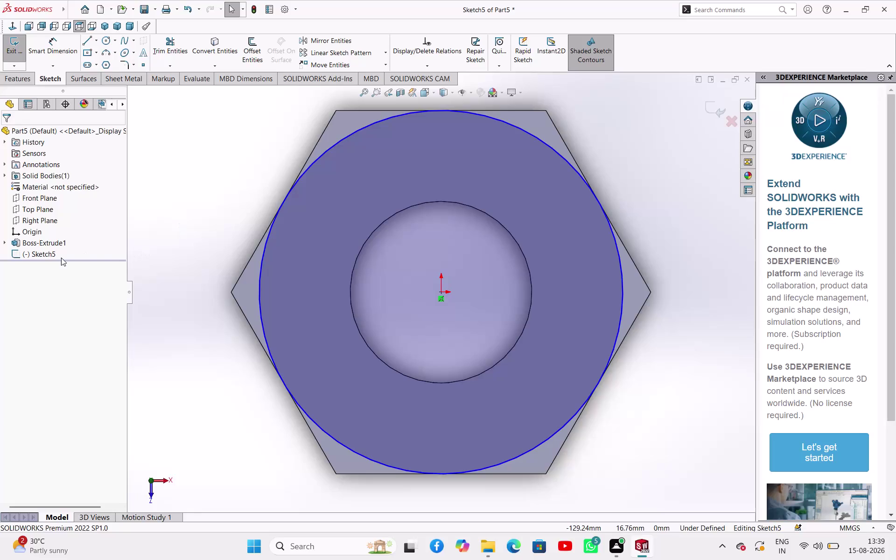
Dimension the large circle in Sketch5 to a 60 mm diameter.
click(44, 253)
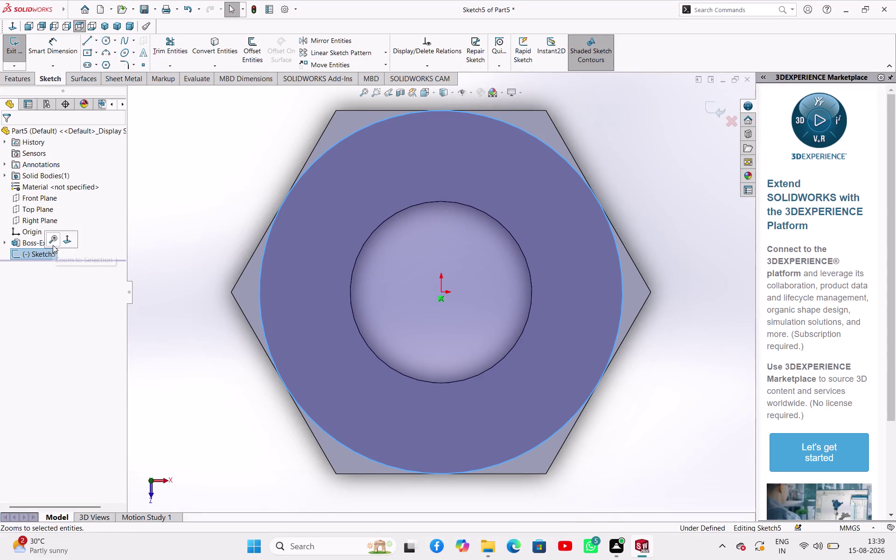
click(171, 199)
right_drag(257, 185, 273, 119)
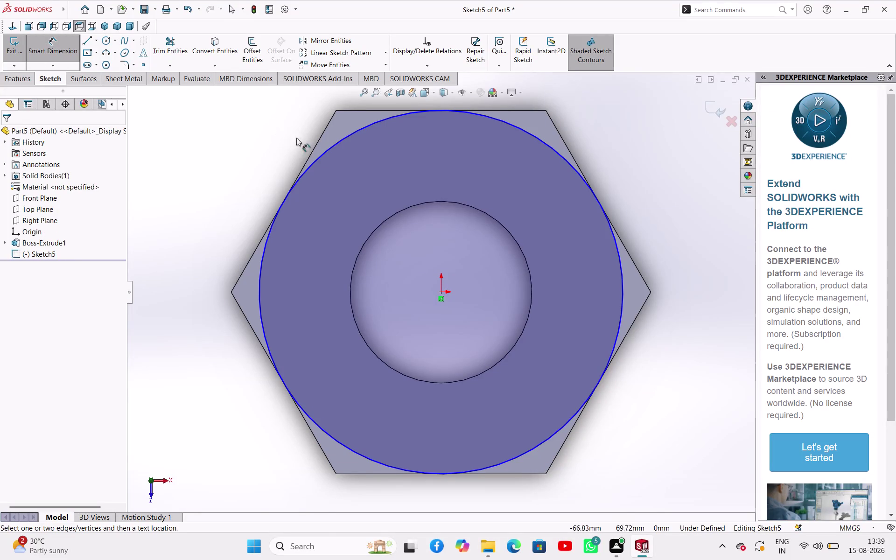
click(319, 155)
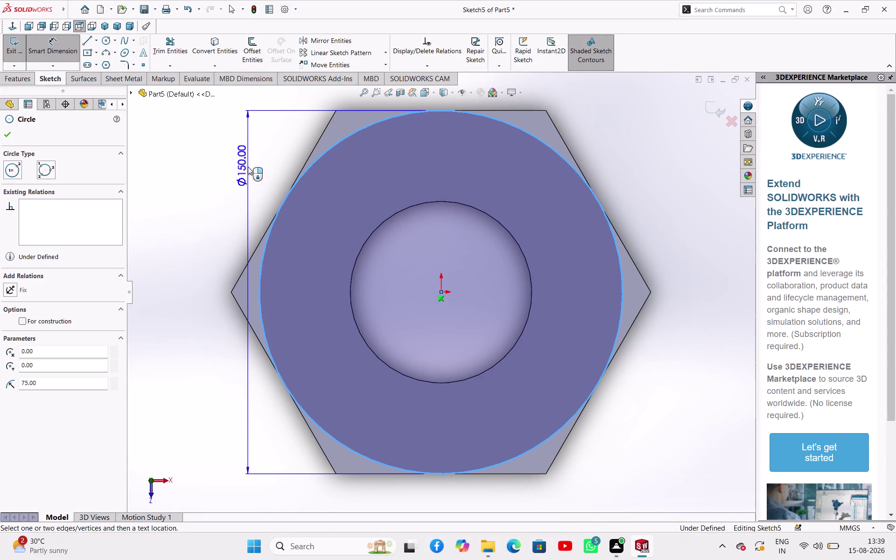
click(229, 196)
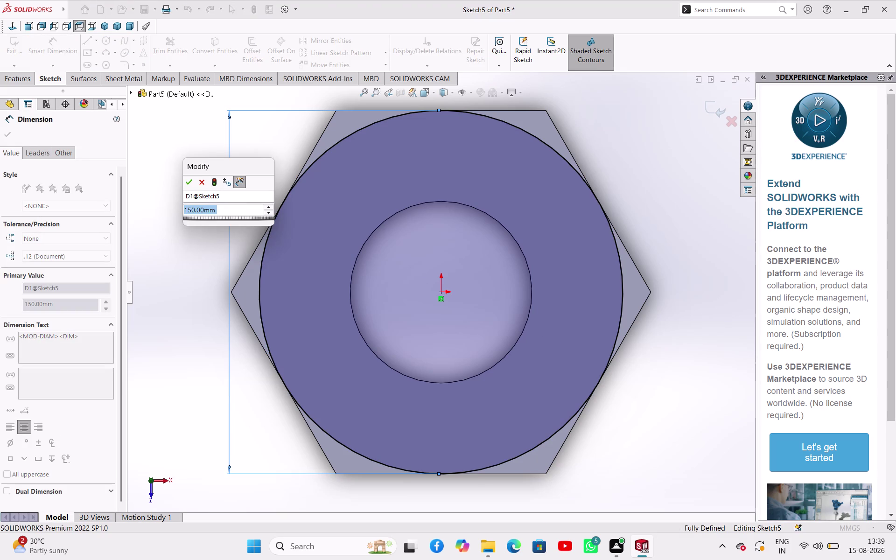
text(60)
key(Return)
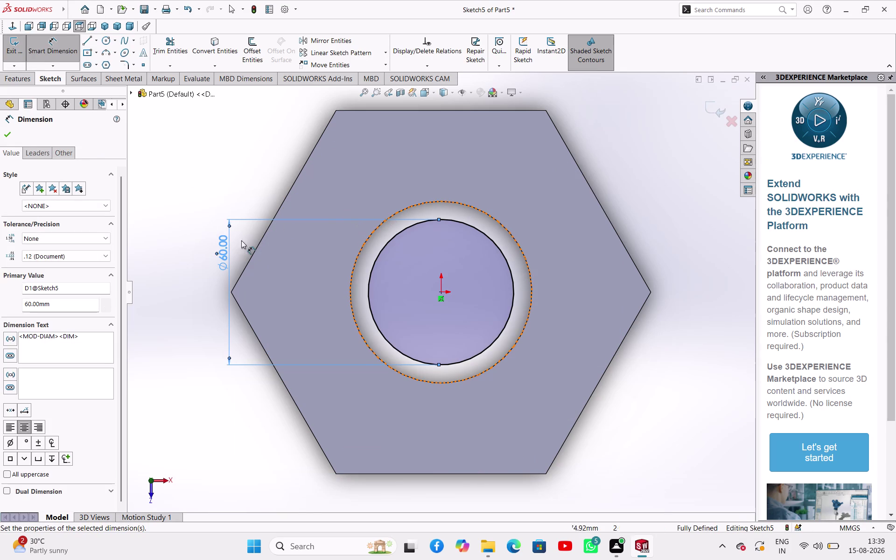
Toggle the 60 mm circle to construction geometry and back to regular geometry.
scroll(down, 3)
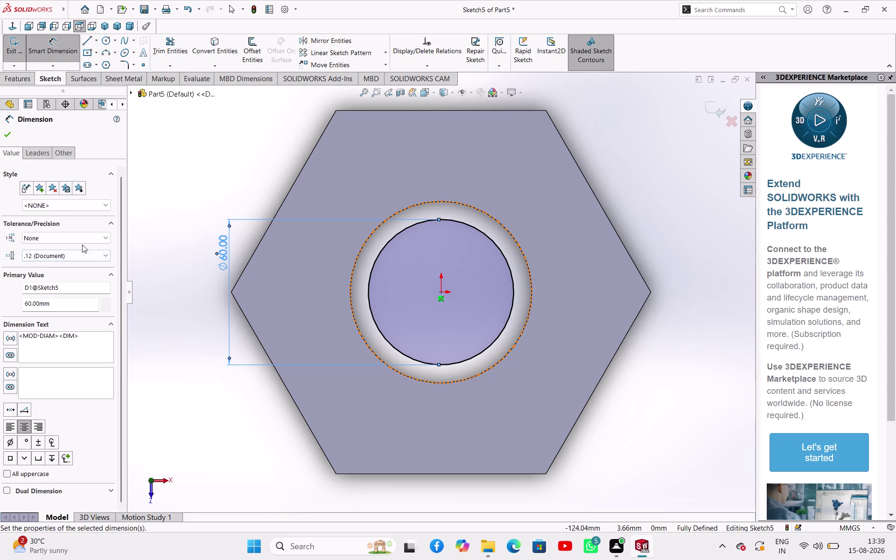
scroll(up, 3)
scroll(down, 3)
right_click(212, 150)
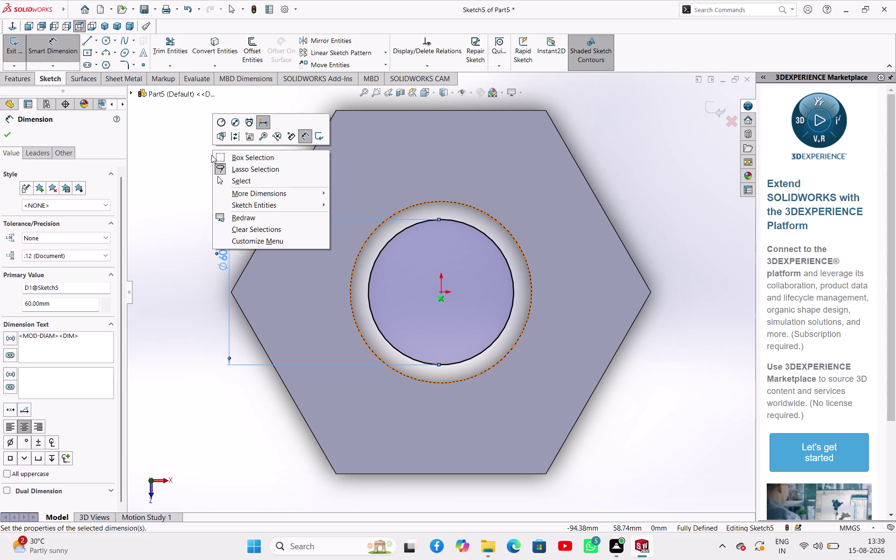
click(225, 179)
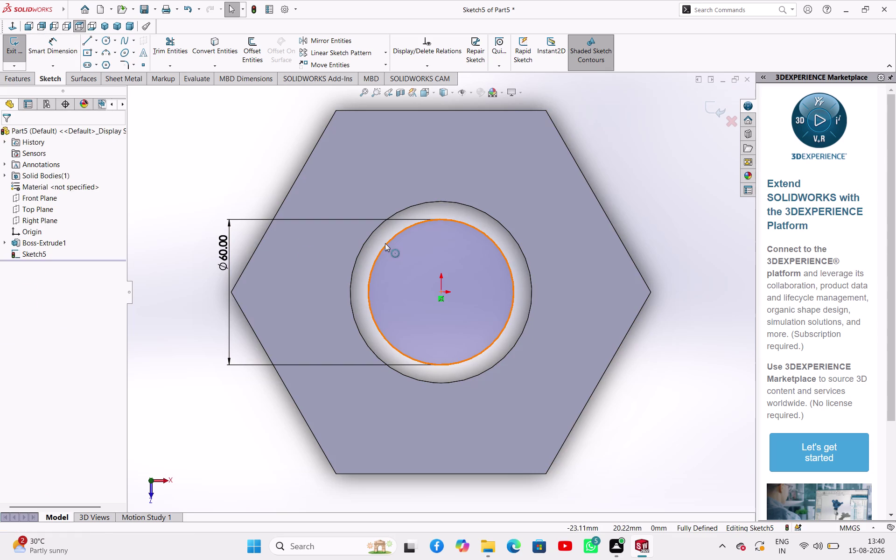
click(385, 244)
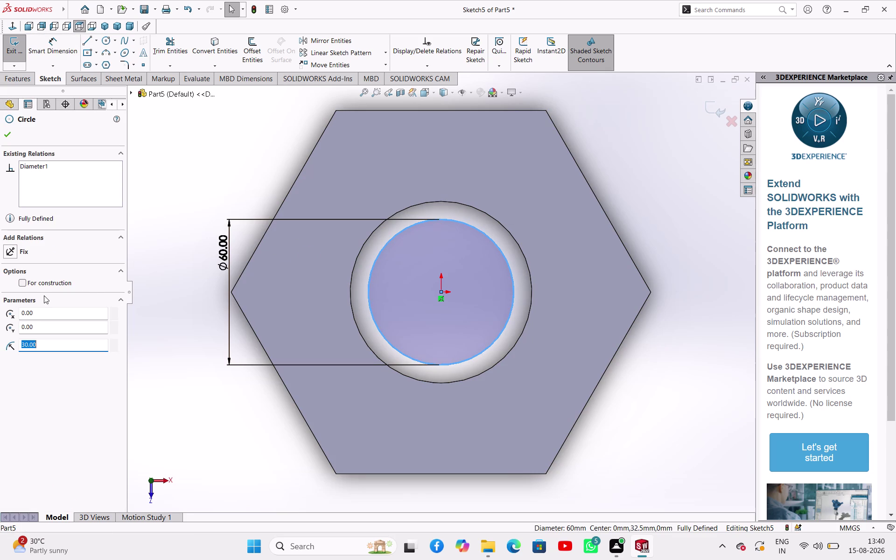
click(22, 282)
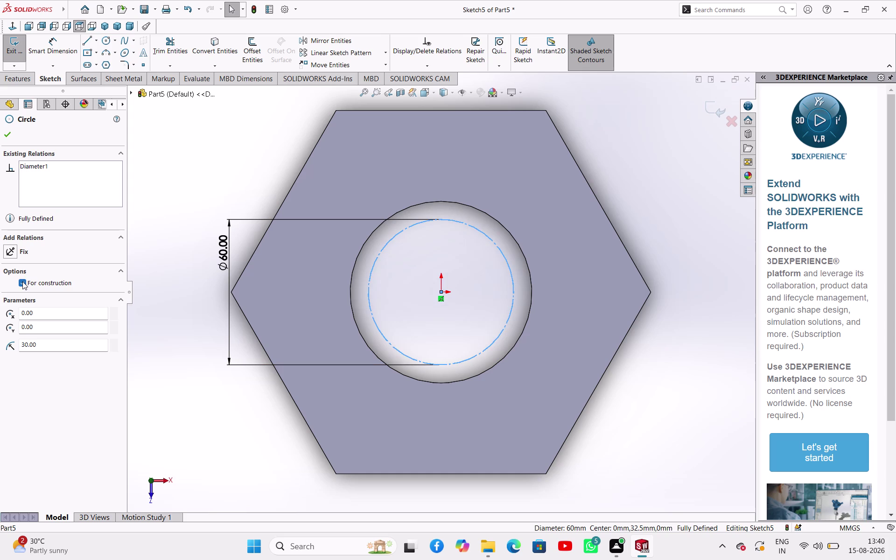
click(22, 282)
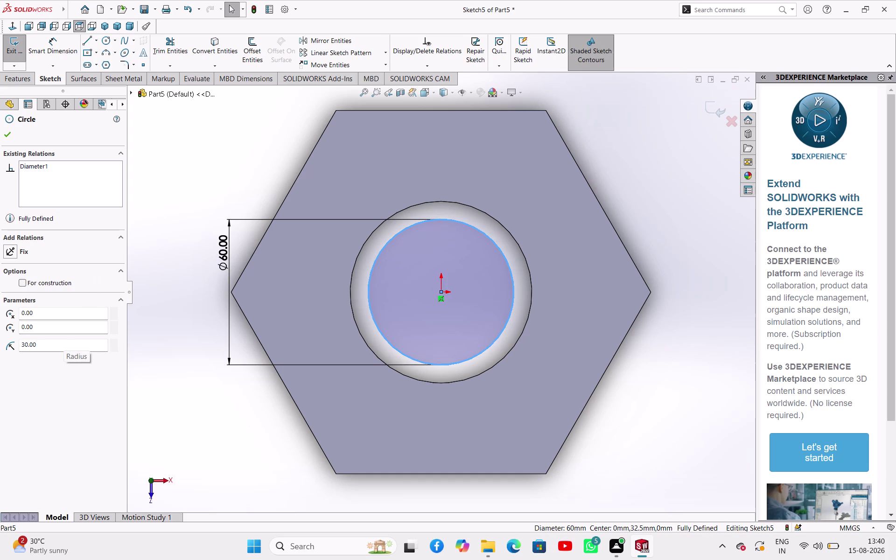
Change the circle's diameter dimension from 60 to 120 mm.
double_click(226, 244)
double_click(226, 251)
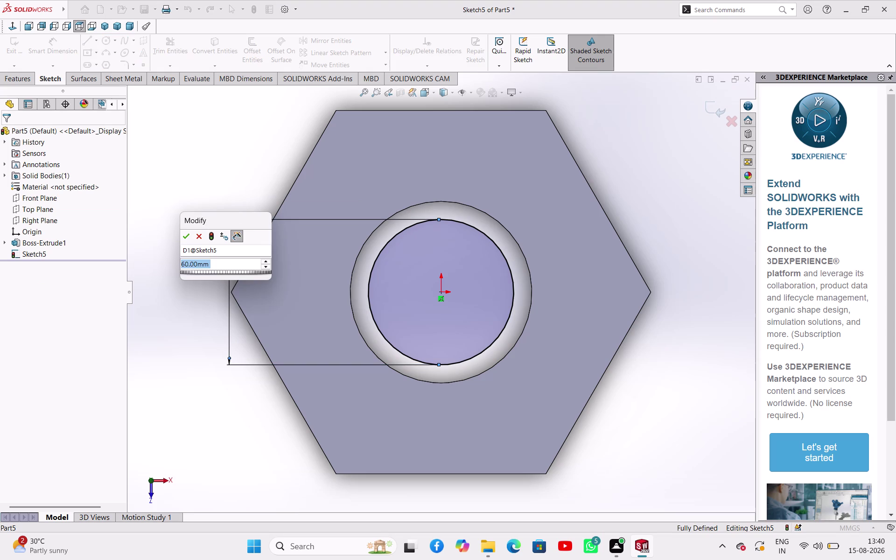
text(120)
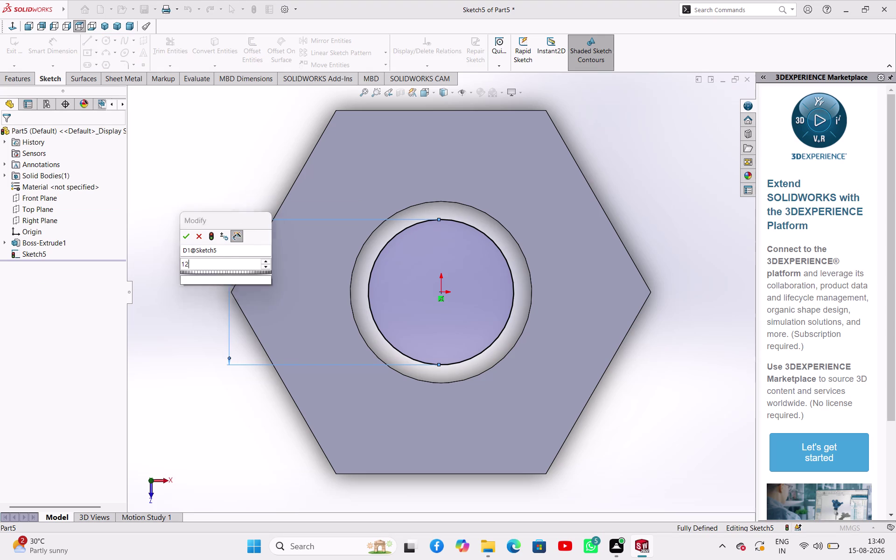
key(Return)
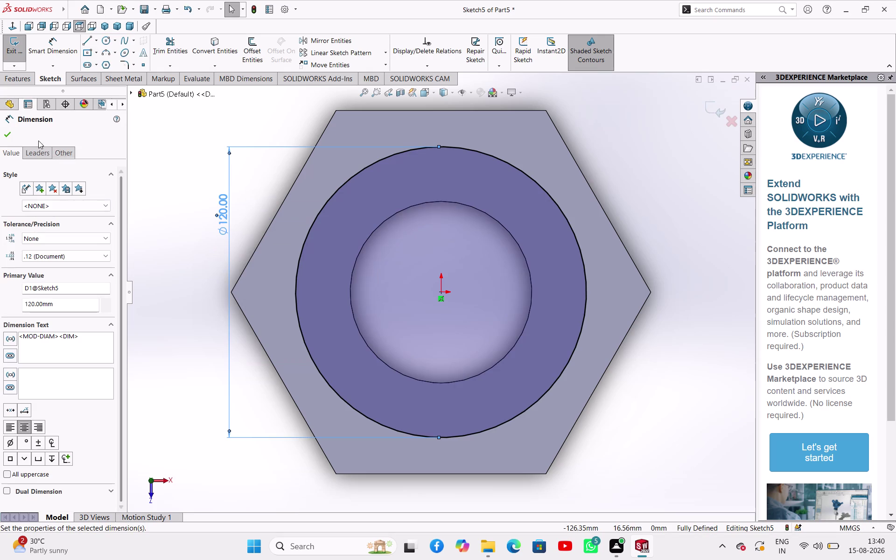
click(7, 133)
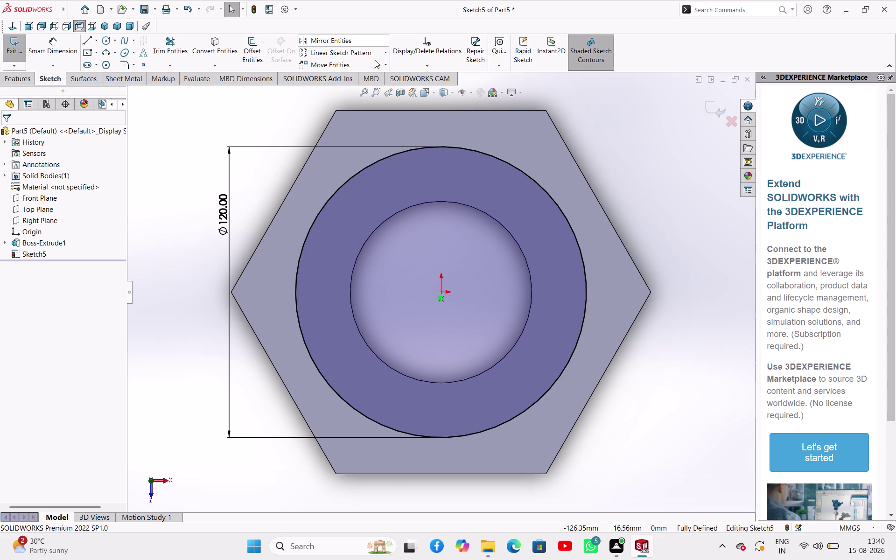
Edit the Sketch5 circle's Ø120 dimension to 150 mm.
double_click(228, 216)
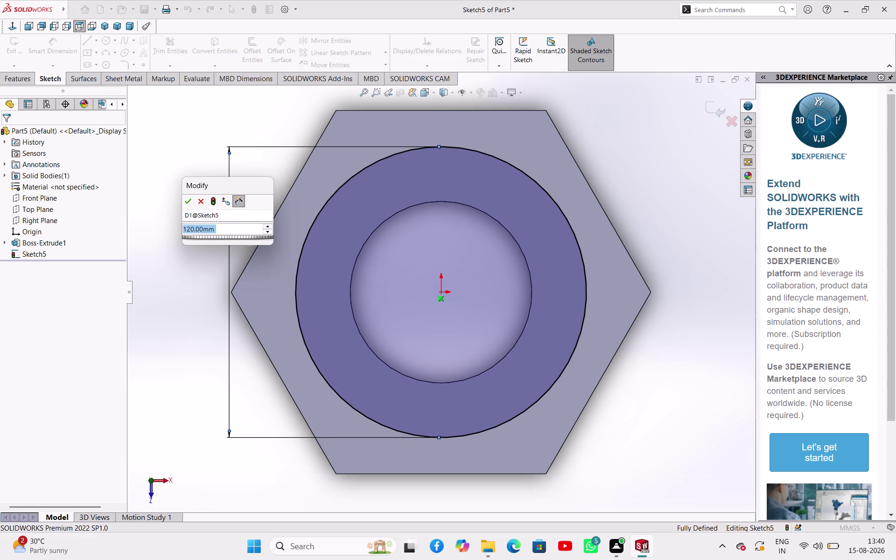
text(150)
key(Return)
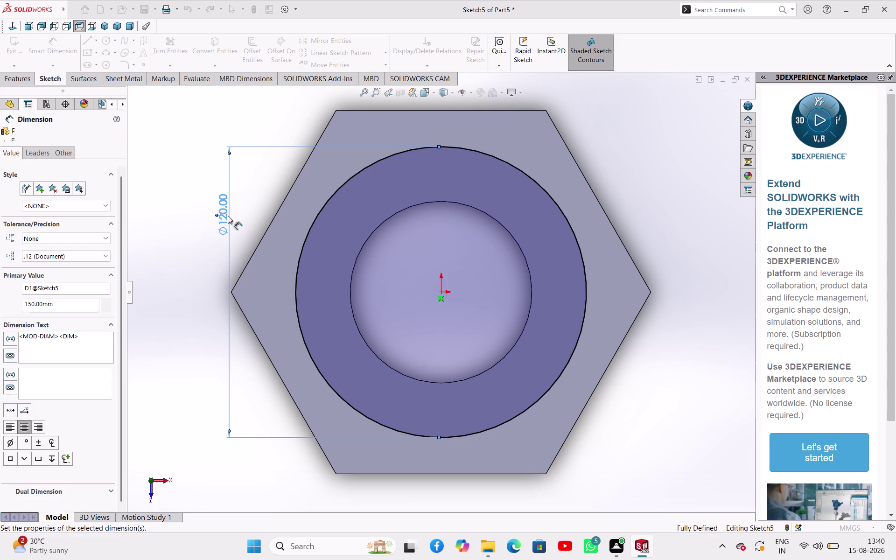
scroll(up, 3)
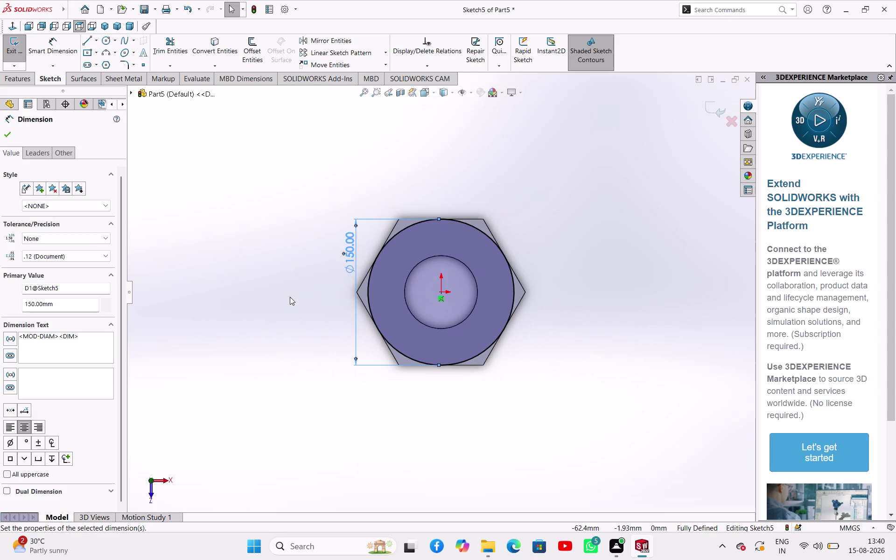
click(4, 135)
middle_drag(278, 186, 270, 185)
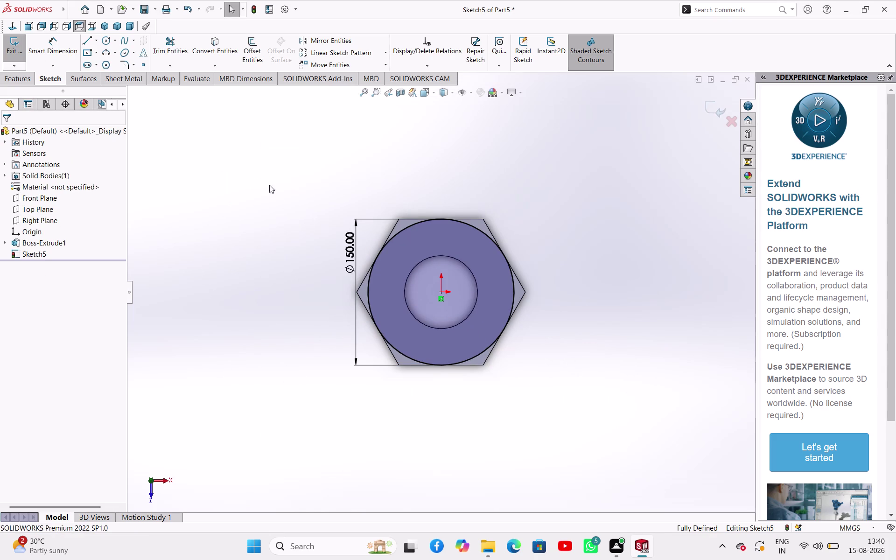
Orbit the nut to inspect its side faces and top face in 3D.
middle_drag(271, 185, 246, 224)
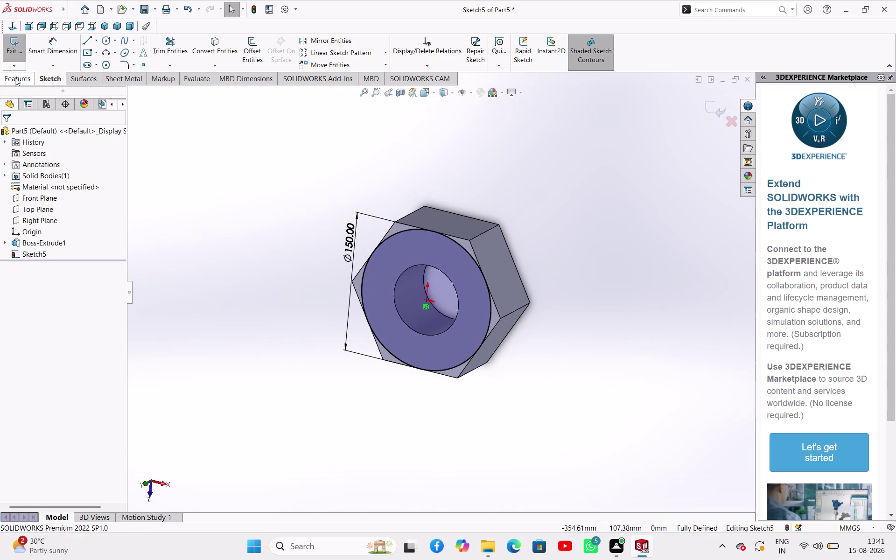
middle_drag(604, 246, 621, 157)
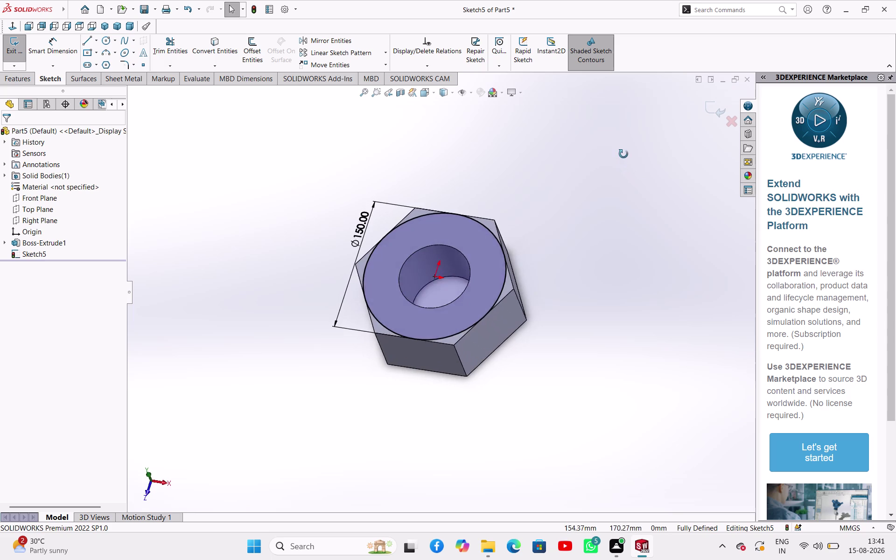
middle_drag(622, 156, 610, 182)
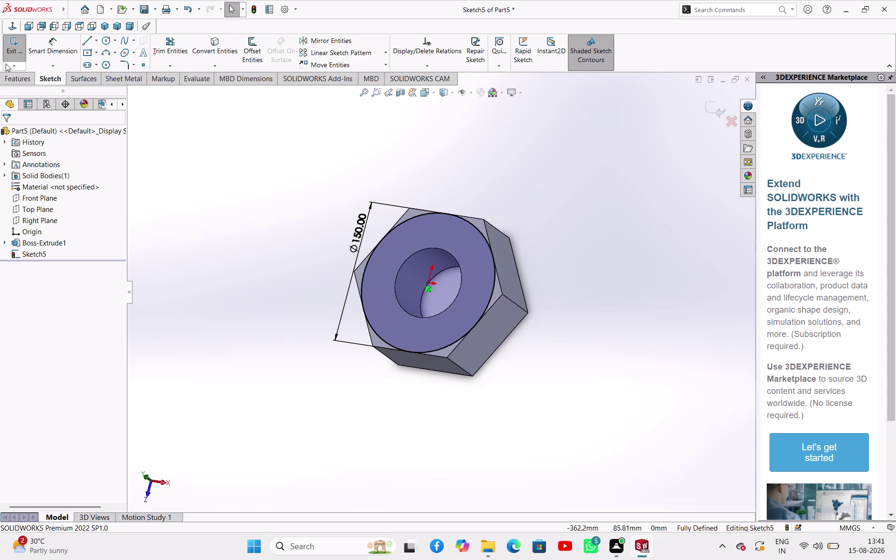
Exit Sketch5, cancel the extrude, and reopen Sketch5 for editing.
click(15, 55)
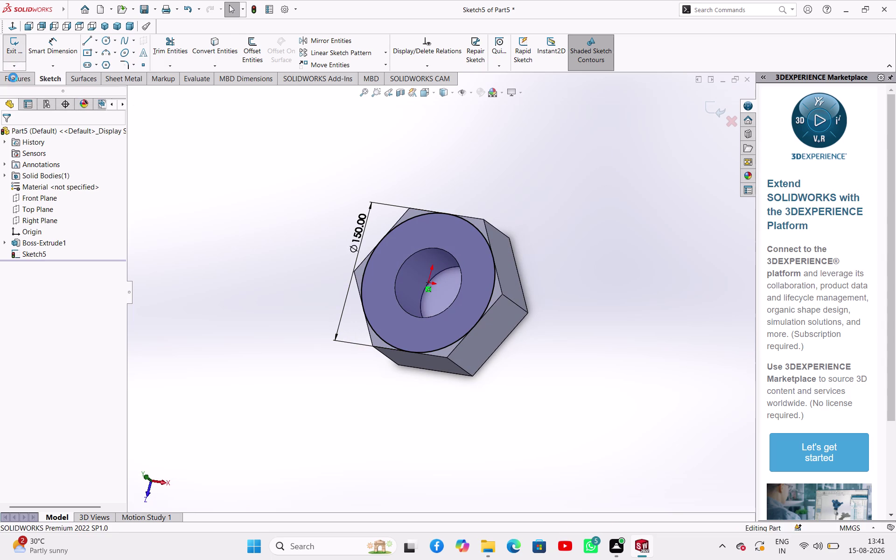
click(168, 53)
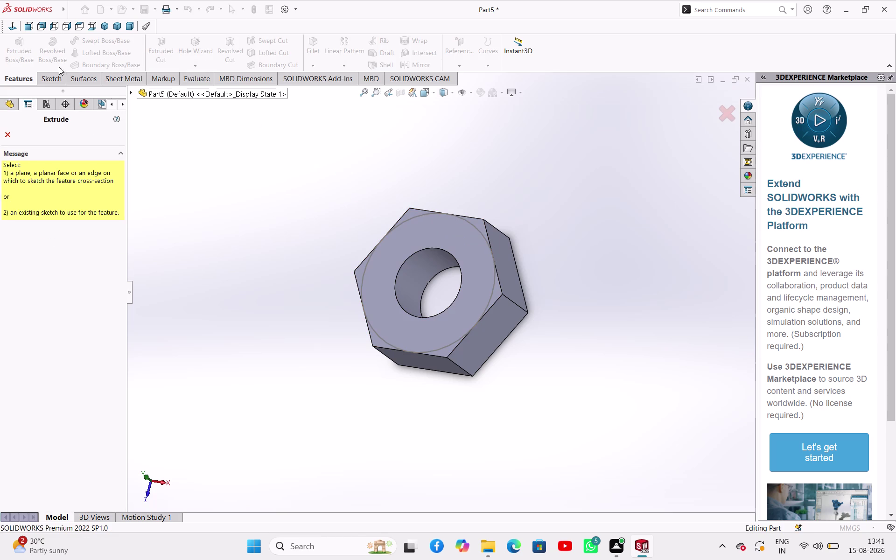
click(8, 132)
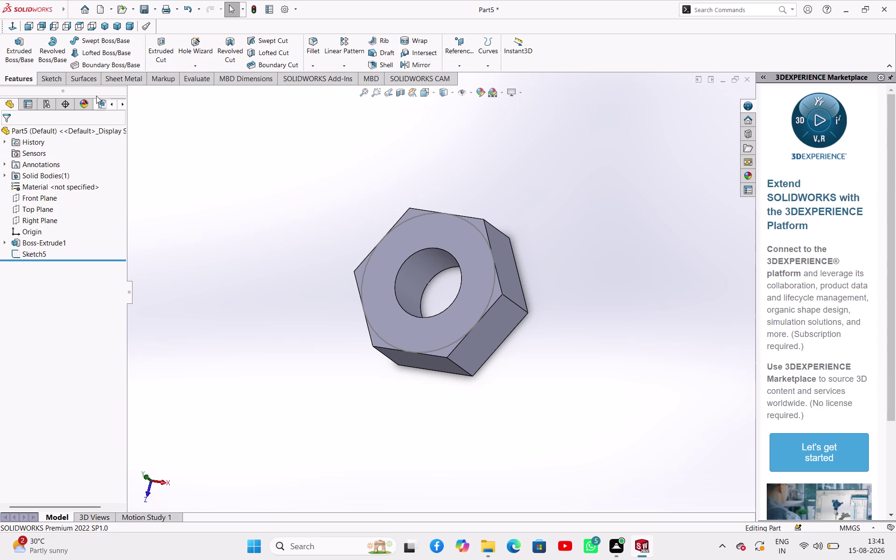
click(35, 252)
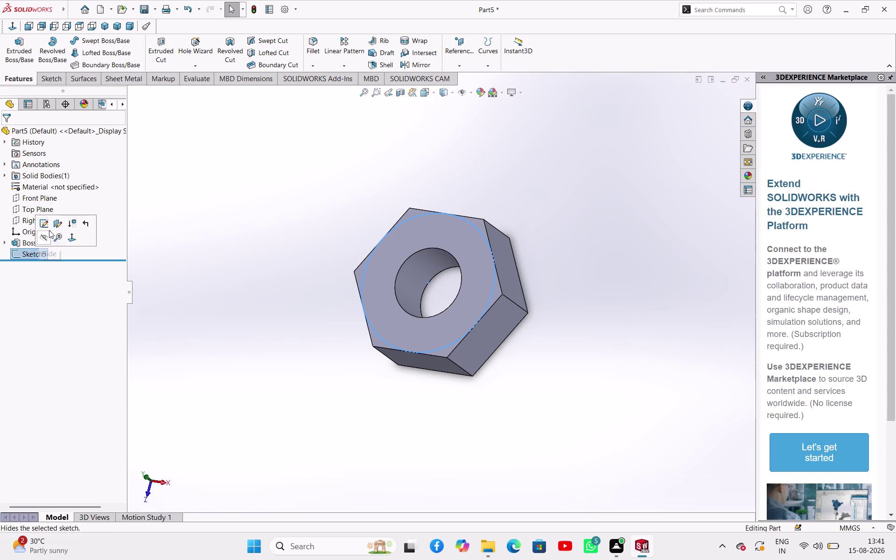
click(50, 226)
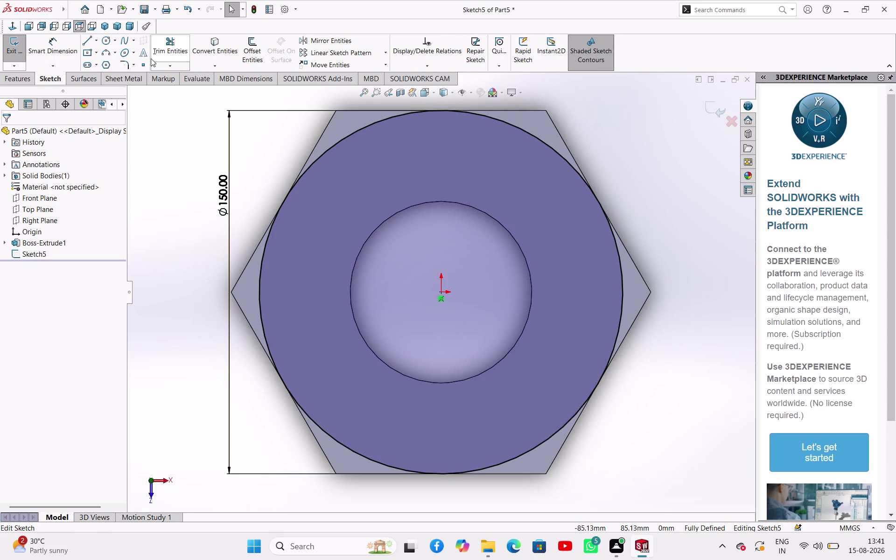
Add an origin-centred 37.5 mm radius circle on the bore edge, then exit Sketch5.
click(108, 42)
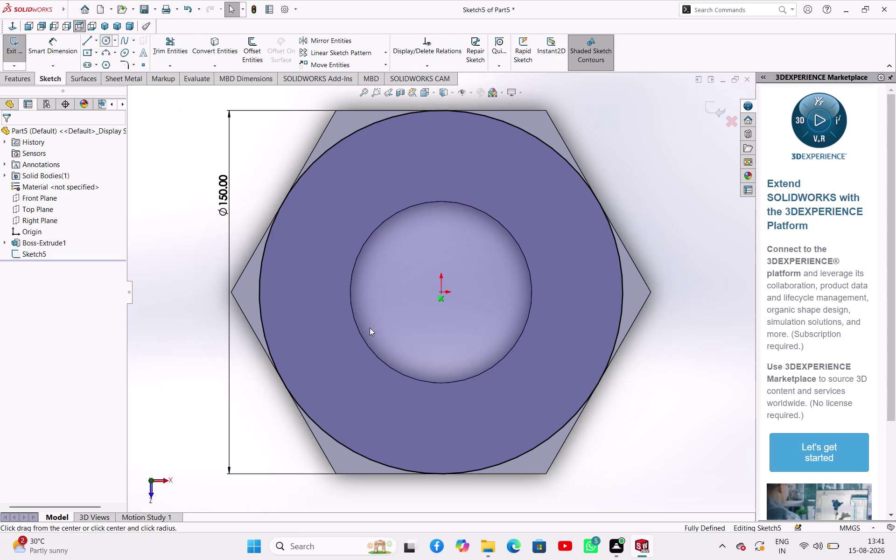
click(441, 294)
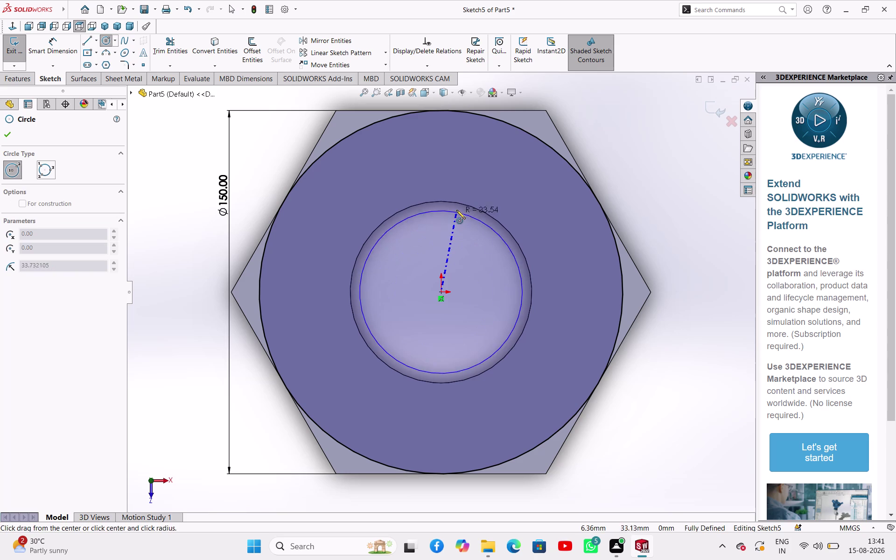
click(456, 203)
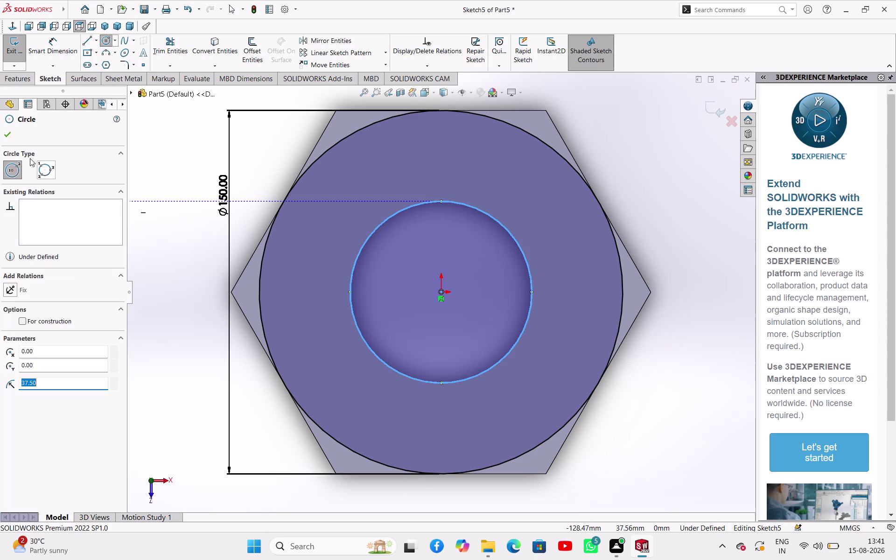
click(9, 133)
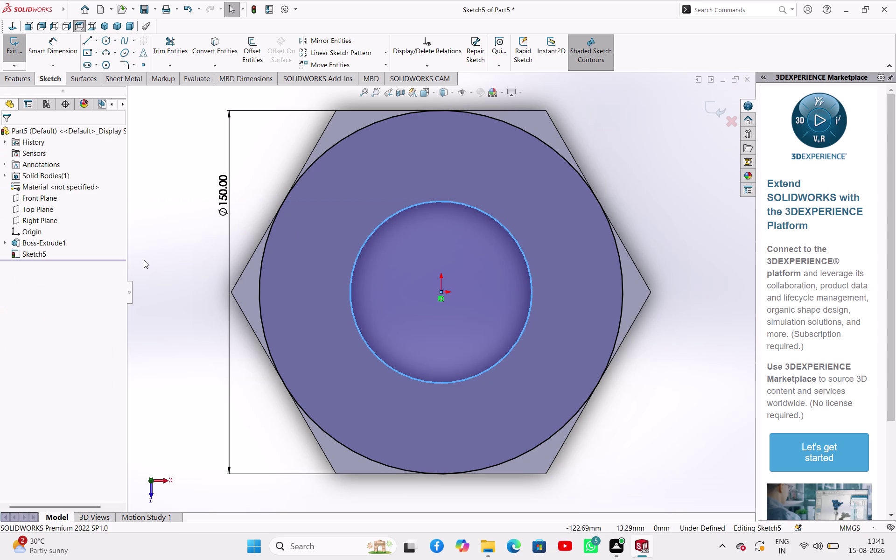
right_click(144, 260)
double_click(137, 177)
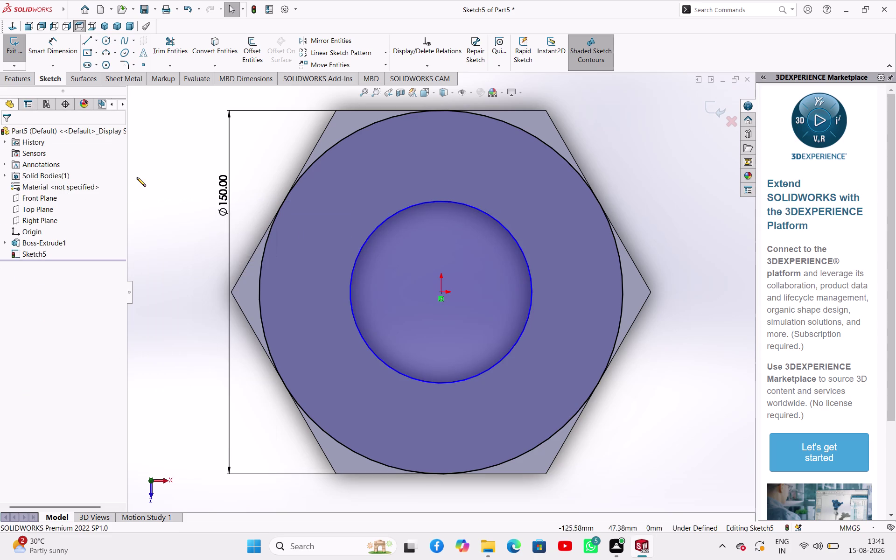
middle_drag(351, 273, 325, 212)
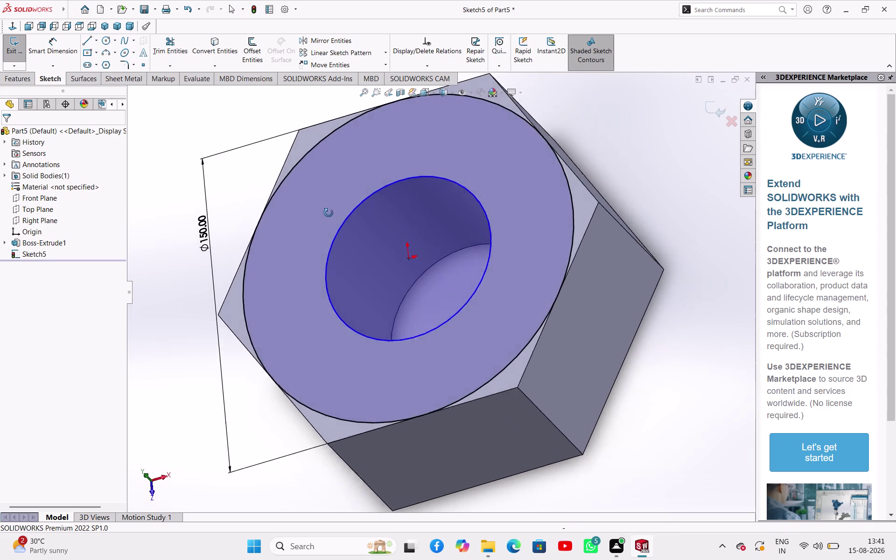
middle_drag(325, 212, 341, 222)
click(14, 48)
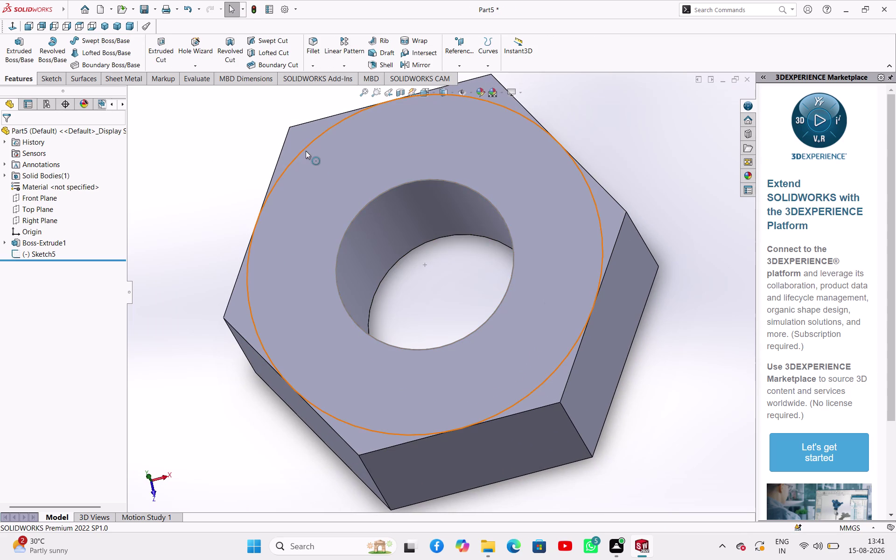
Start an Extruded Cut from the circle sketch and flip it to cut outside.
click(305, 151)
click(168, 57)
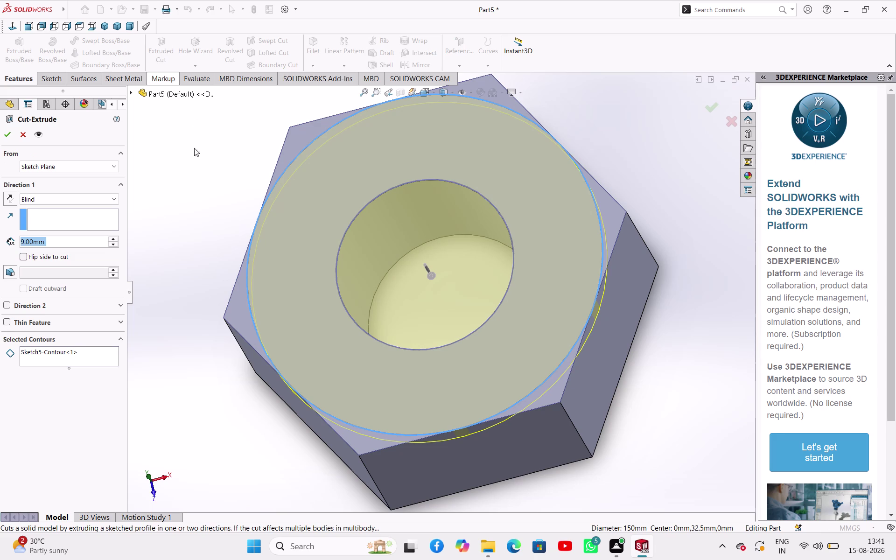
middle_drag(549, 287, 480, 265)
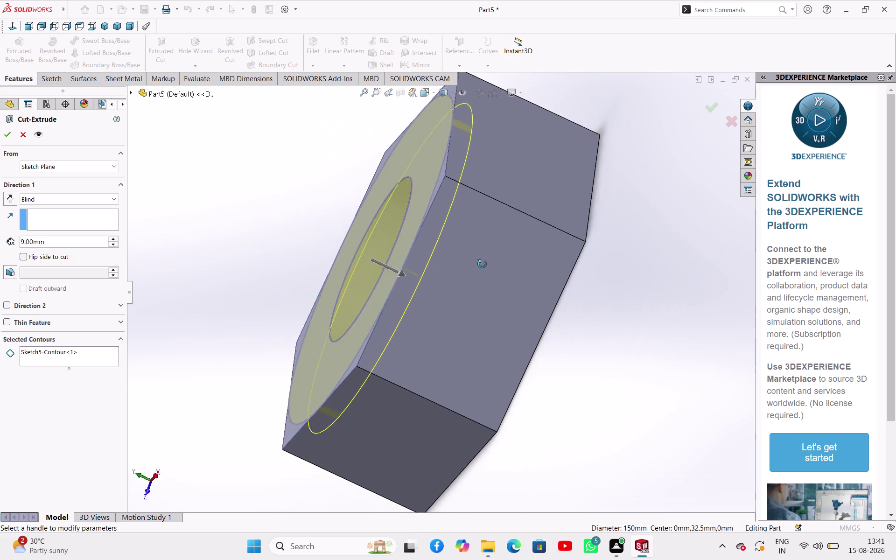
middle_drag(479, 264, 553, 279)
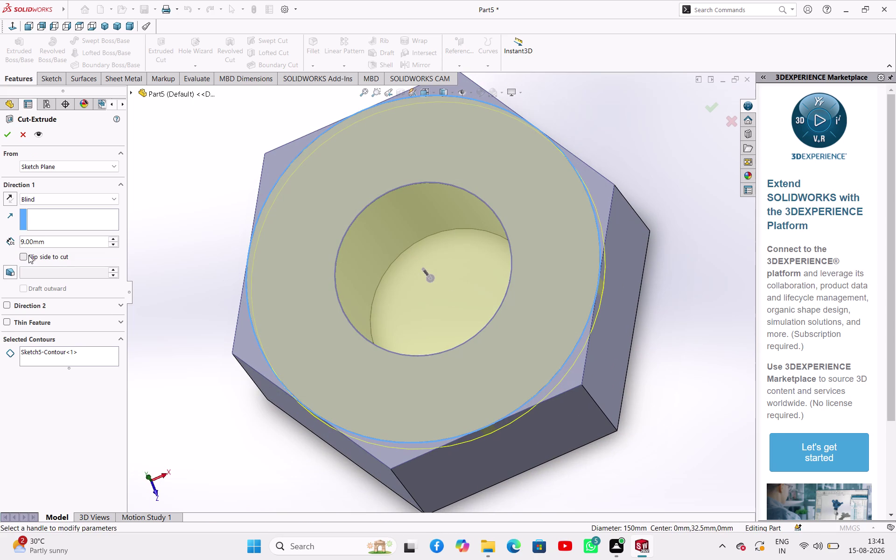
click(28, 255)
middle_drag(170, 309, 204, 254)
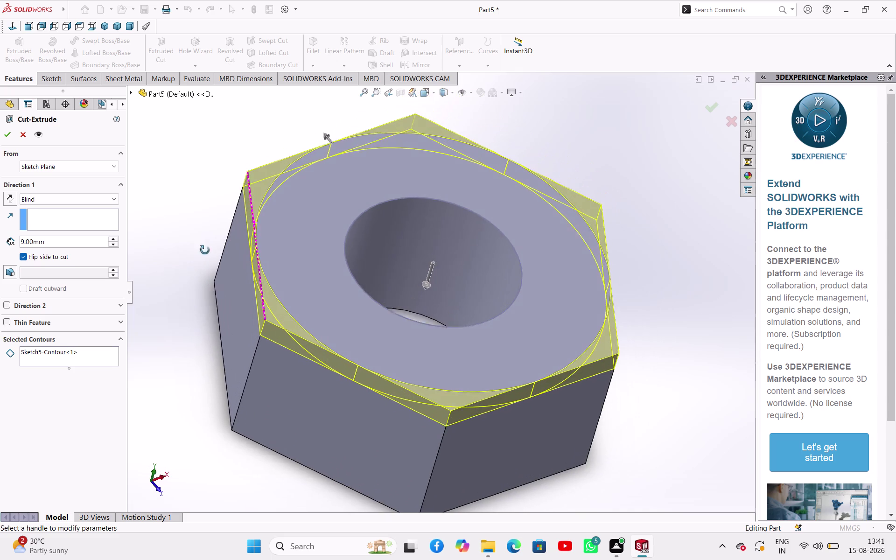
middle_drag(204, 255, 208, 240)
Recheck the cut side and set the Blind cut depth to about 8 mm.
click(47, 273)
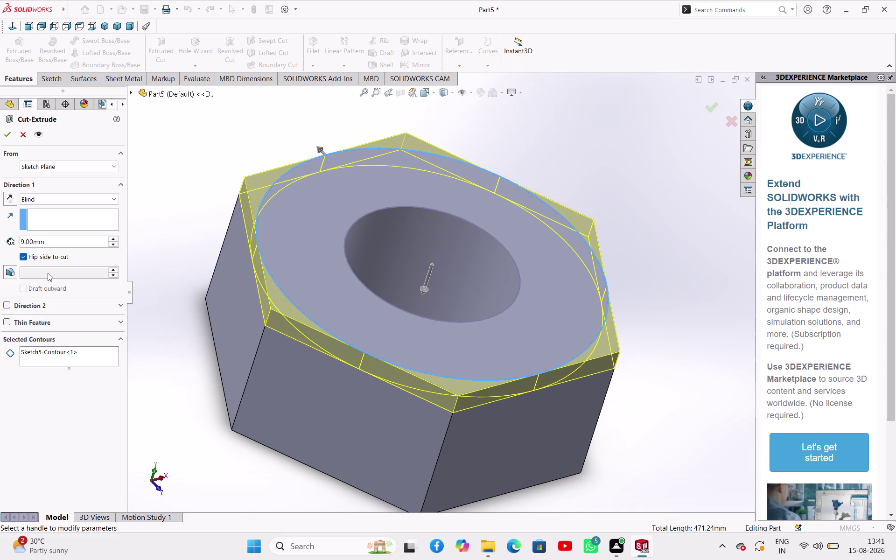
double_click(83, 276)
triple_click(71, 272)
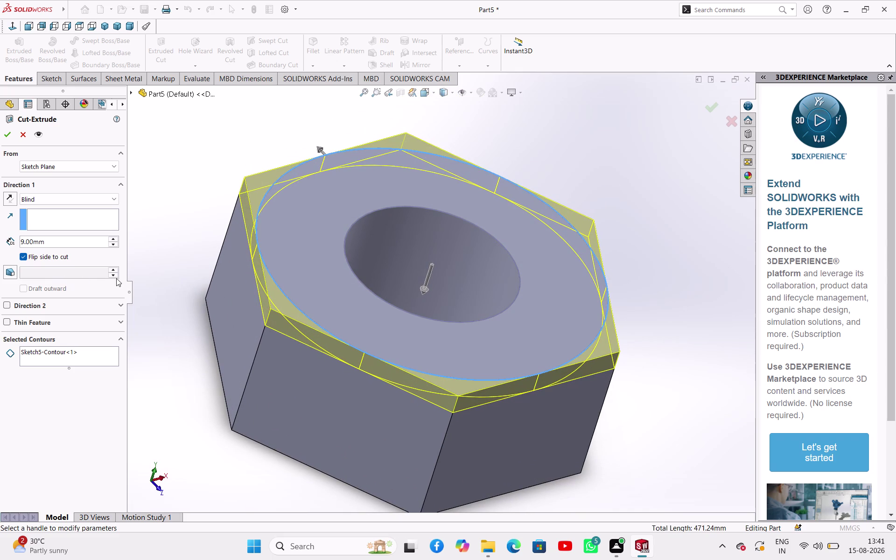
click(113, 269)
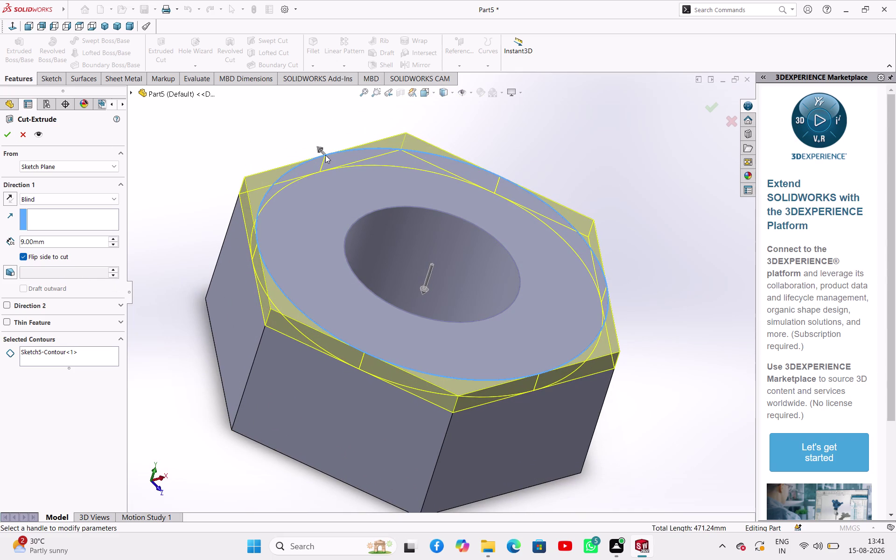
click(321, 150)
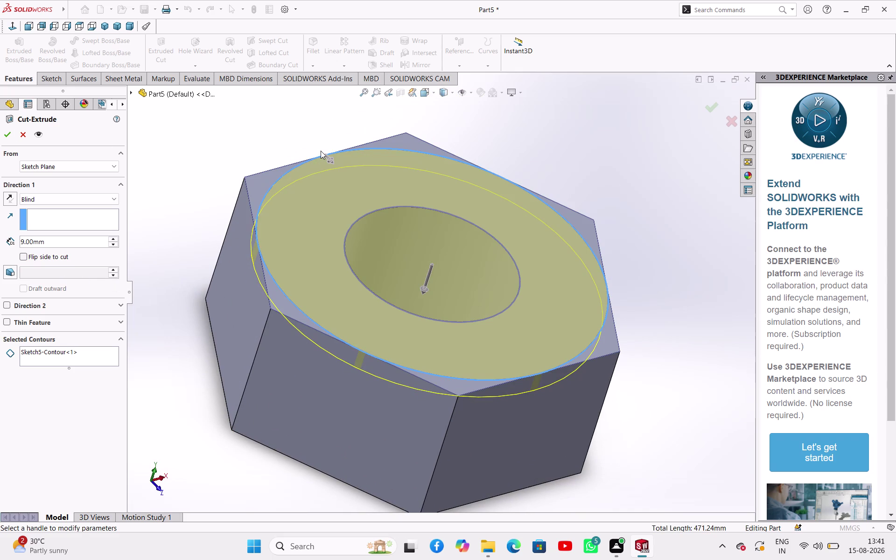
click(332, 162)
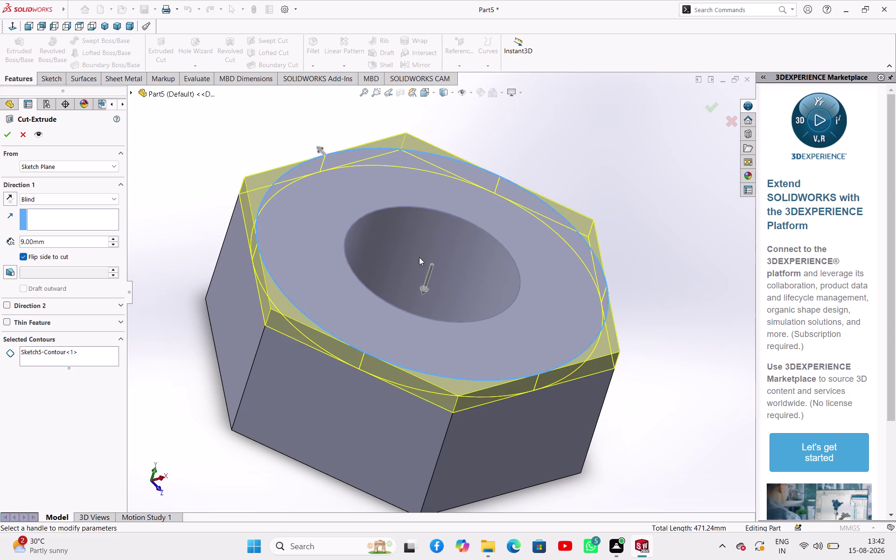
click(428, 270)
click(423, 293)
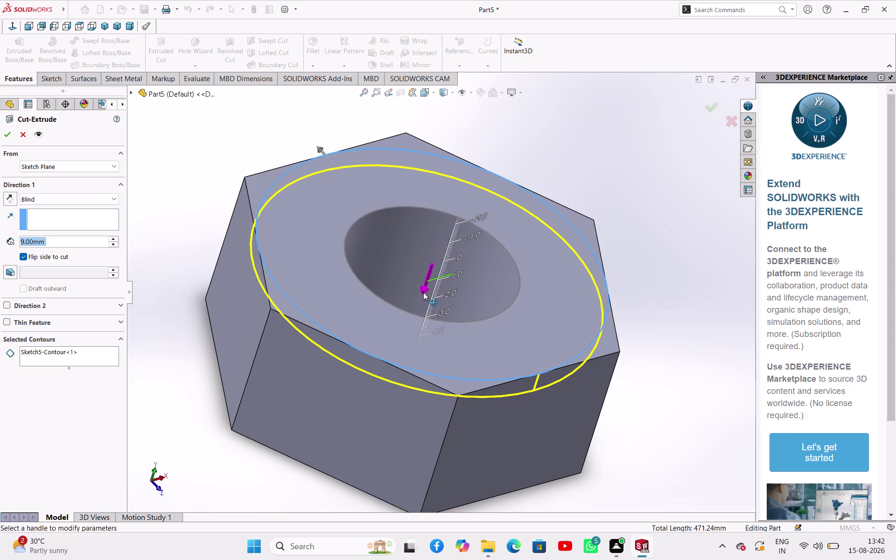
click(90, 271)
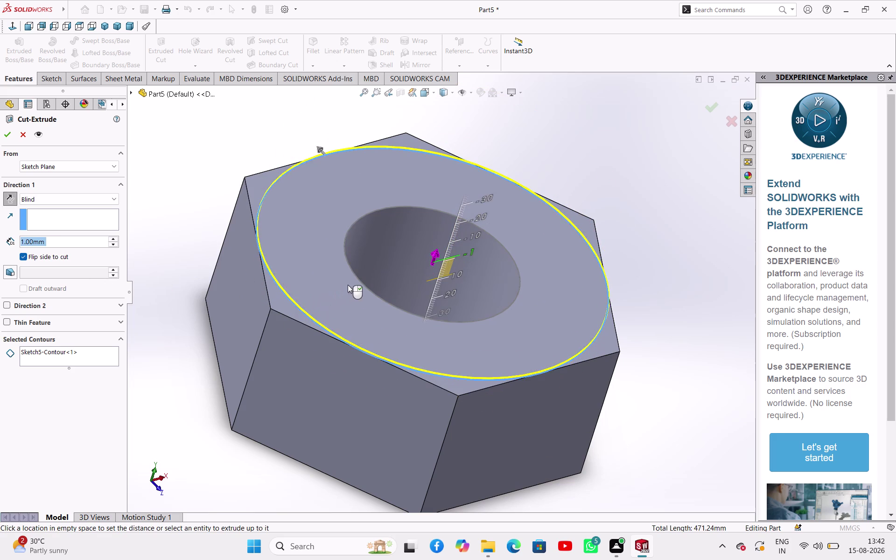
click(405, 231)
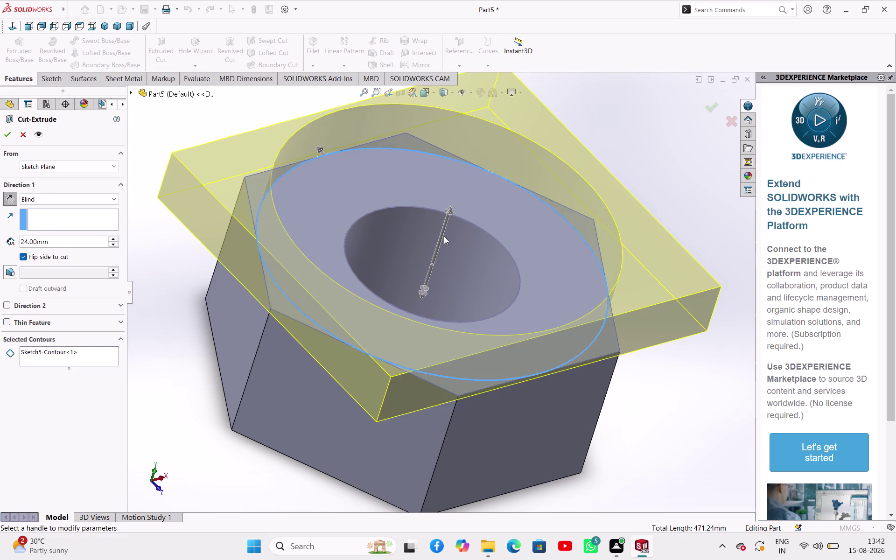
drag(451, 210, 431, 252)
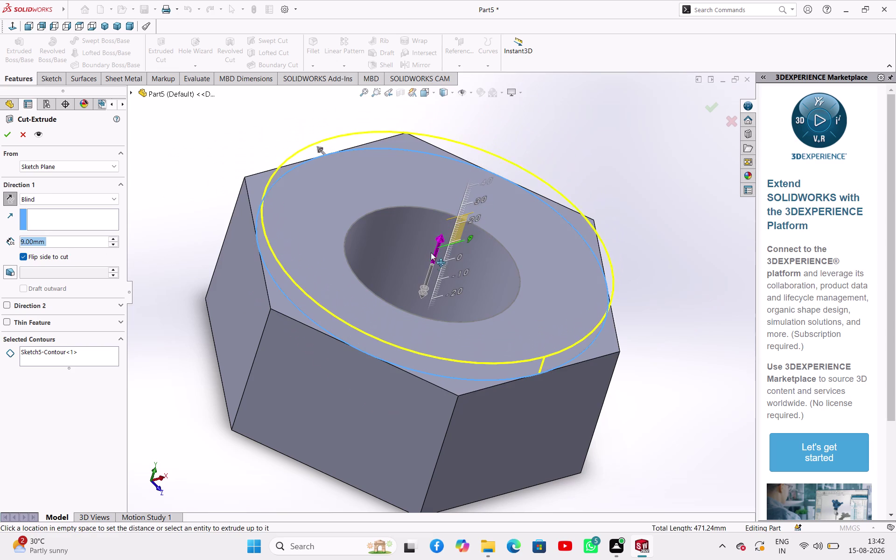
drag(431, 252, 426, 269)
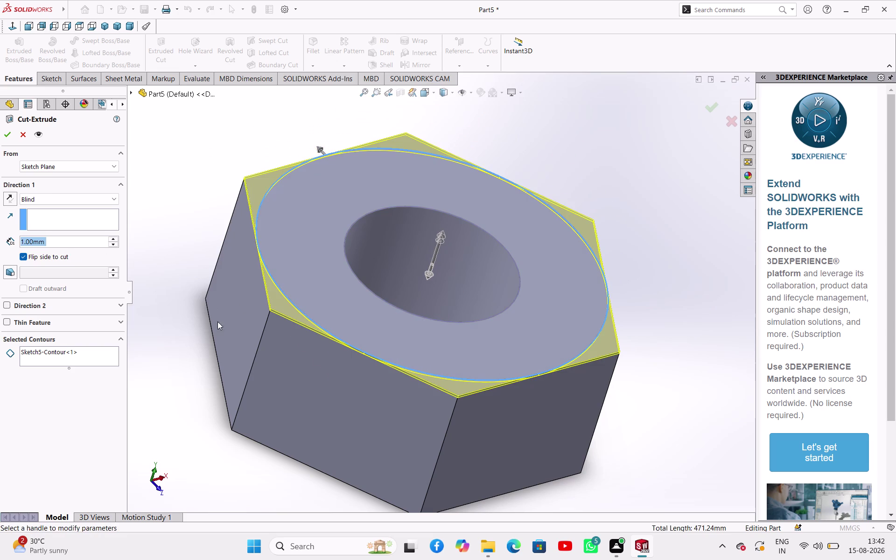
drag(426, 276, 424, 281)
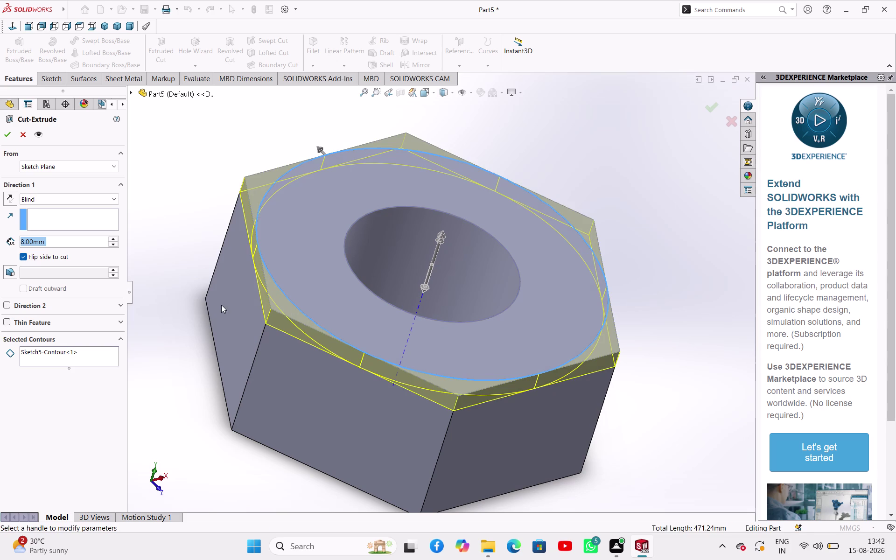
Enable a 30° draft on the cut and confirm Cut-Extrude2.
click(79, 274)
click(44, 289)
click(23, 259)
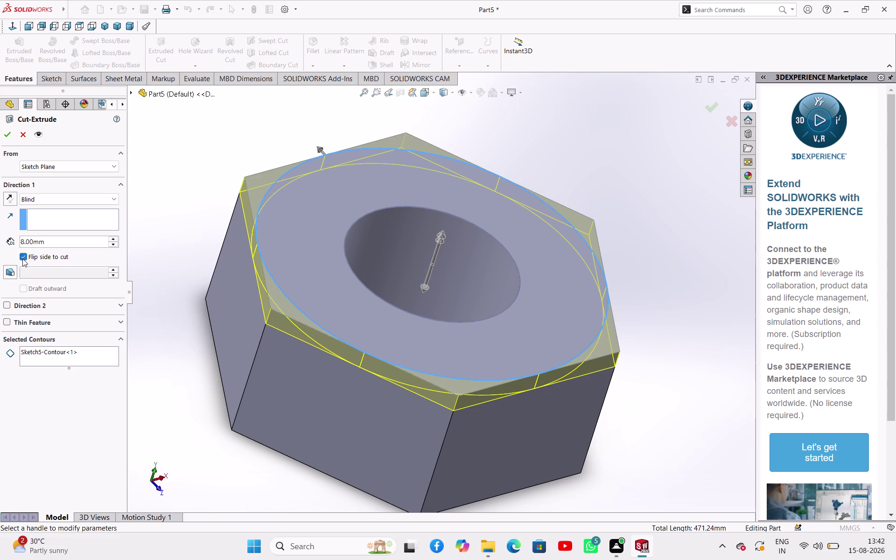
click(8, 271)
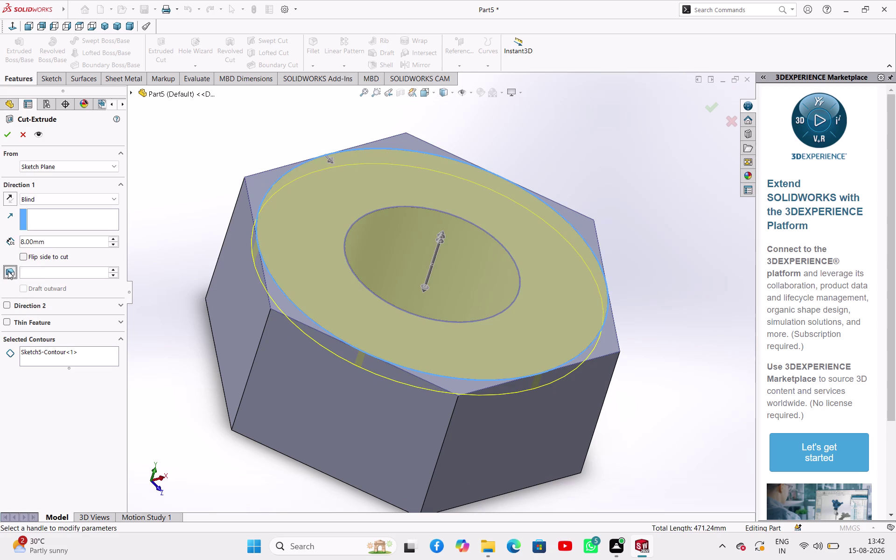
click(38, 255)
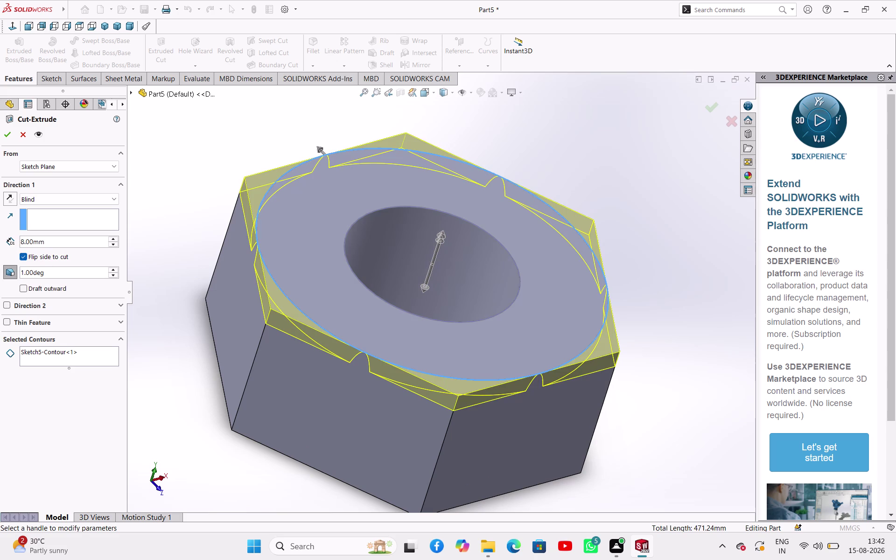
double_click(50, 275)
text(30)
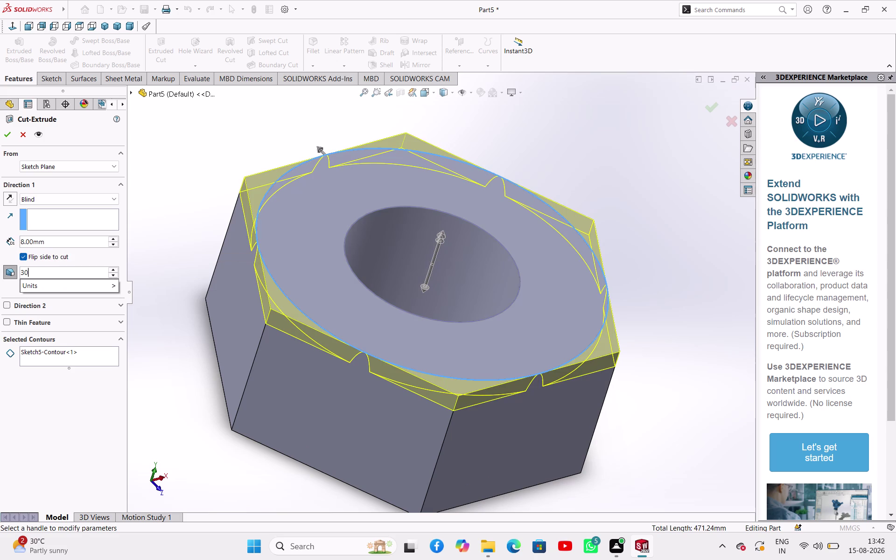
click(163, 225)
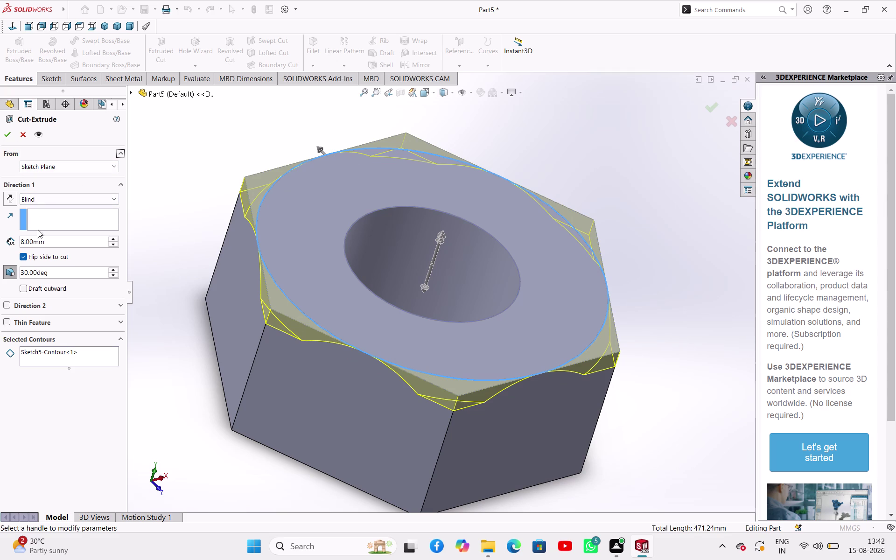
click(8, 136)
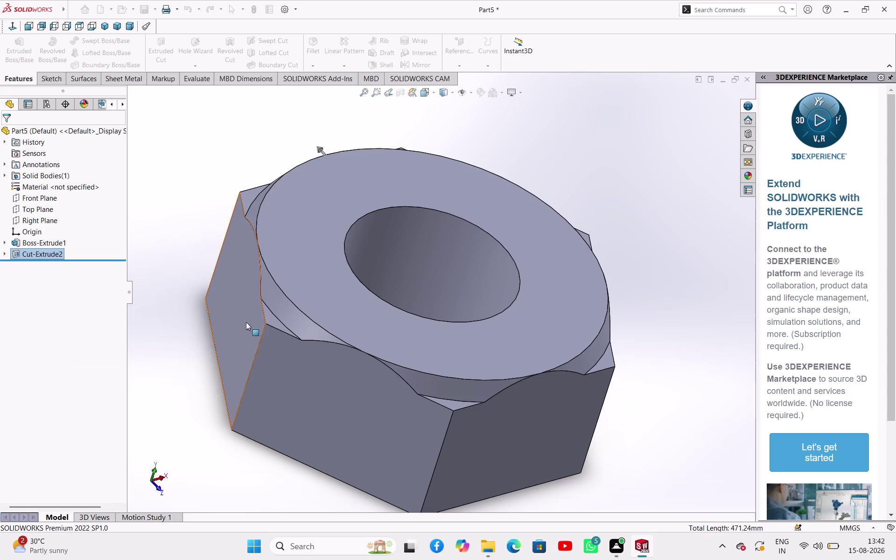
Edit Cut-Extrude2 to a 48 mm depth and inspect the deeper chamfer.
middle_drag(456, 387, 380, 358)
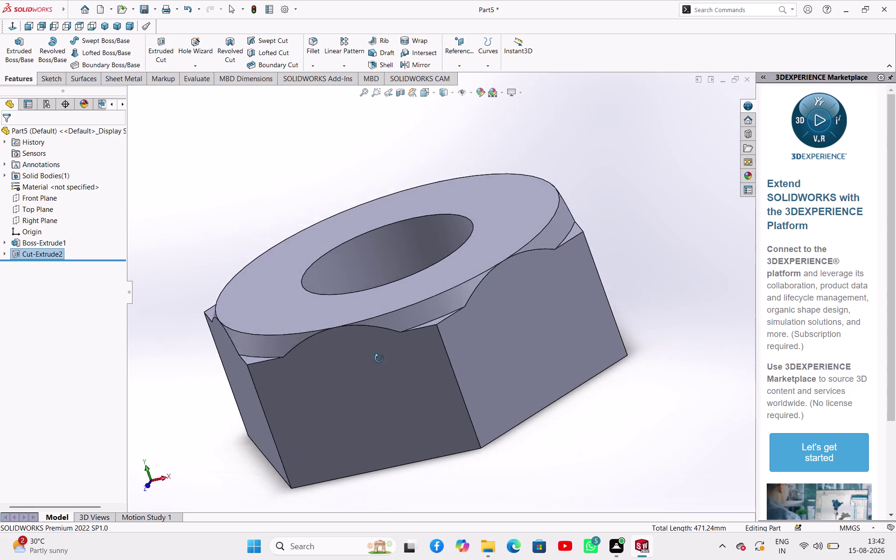
middle_drag(381, 359, 439, 377)
click(23, 258)
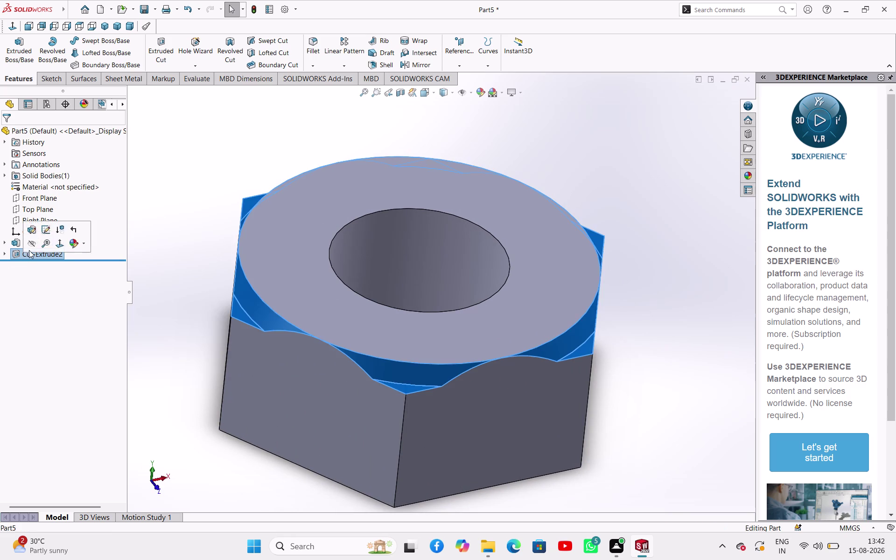
double_click(183, 206)
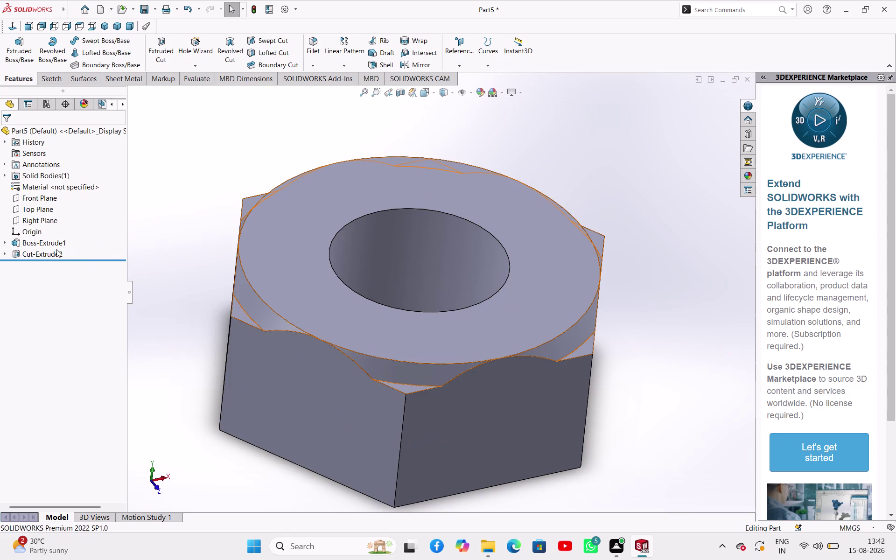
click(55, 252)
click(59, 225)
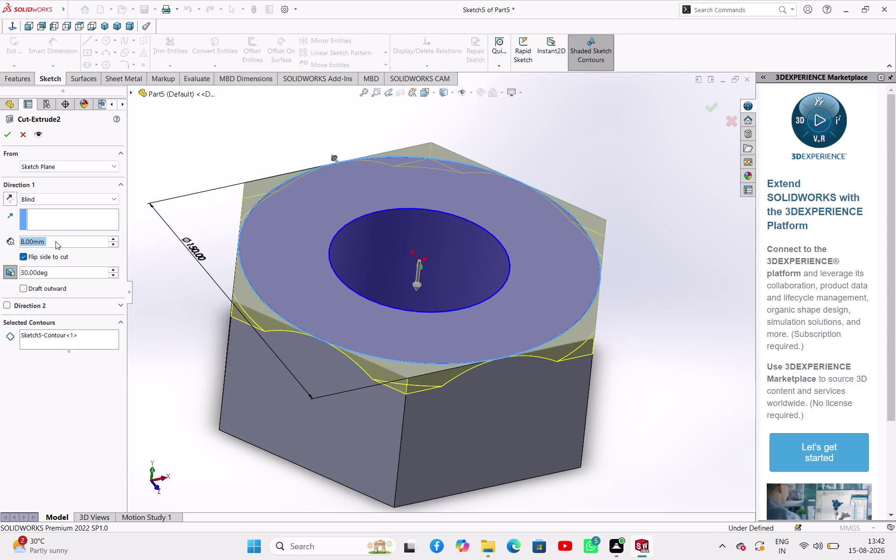
triple_click(114, 239)
click(114, 239)
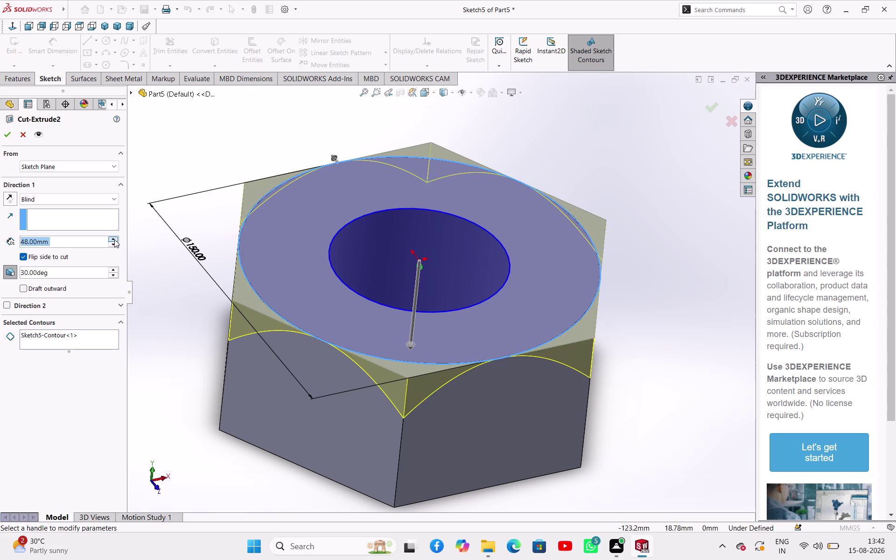
click(8, 139)
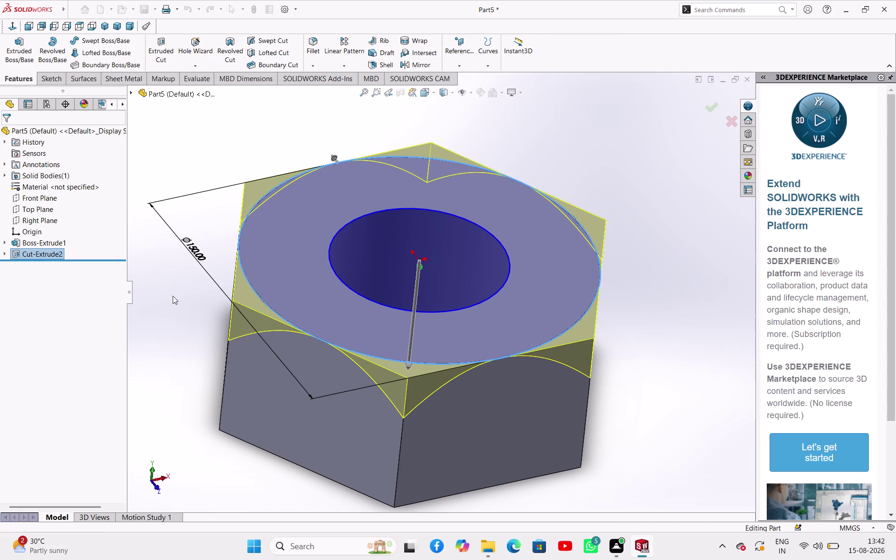
click(207, 297)
middle_drag(605, 367, 490, 358)
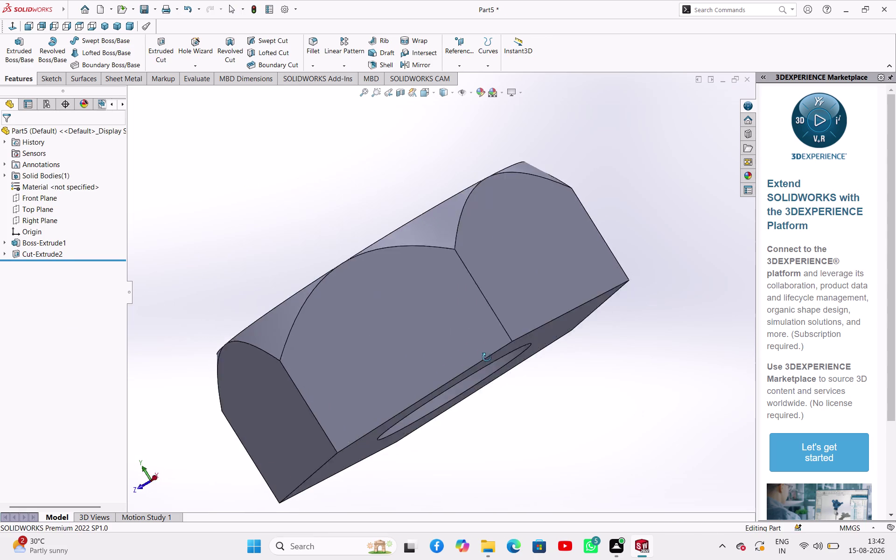
middle_drag(490, 357, 512, 425)
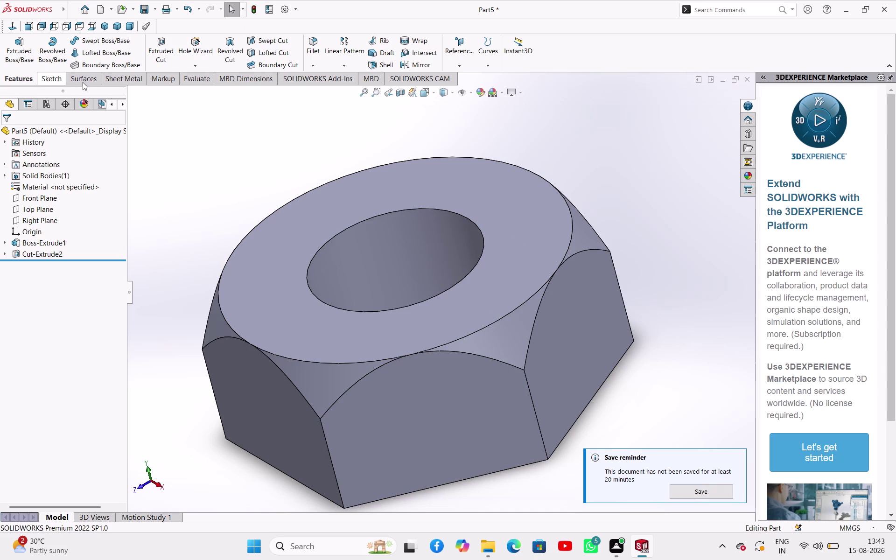
click(110, 79)
click(155, 82)
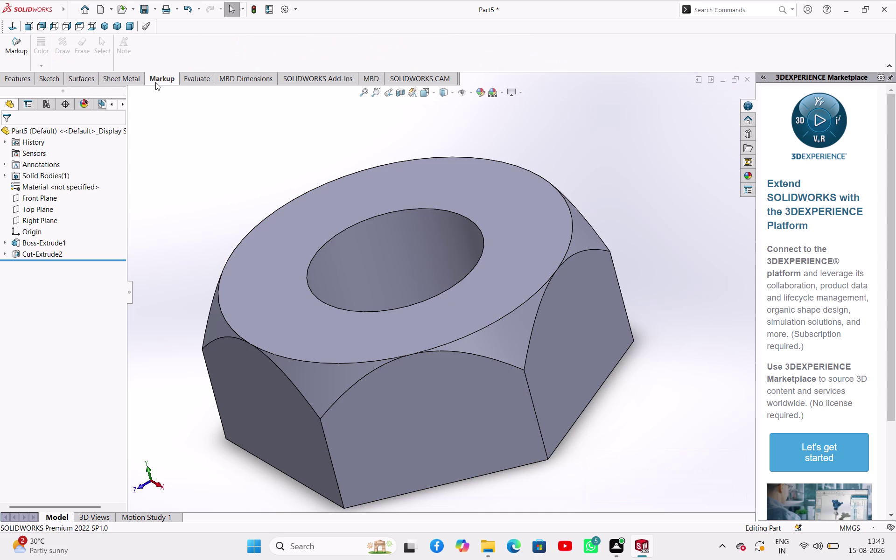
click(192, 81)
click(102, 41)
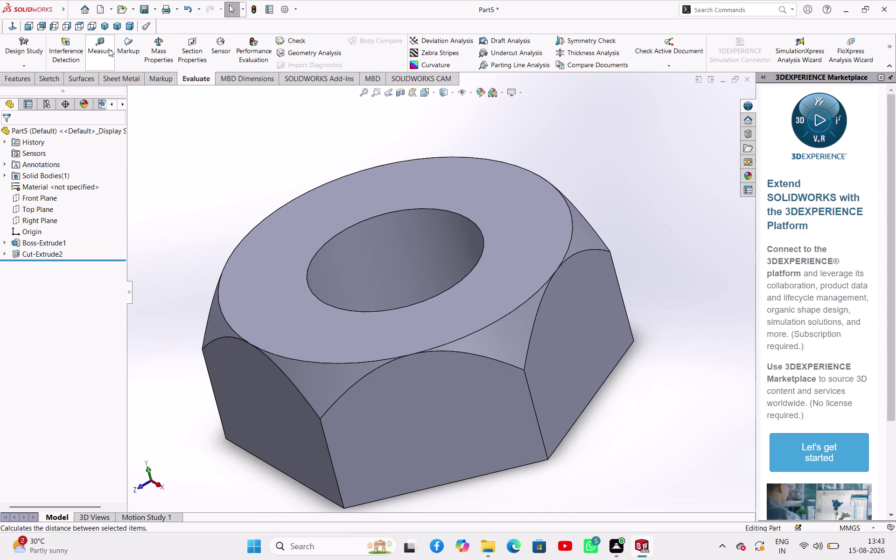
click(355, 225)
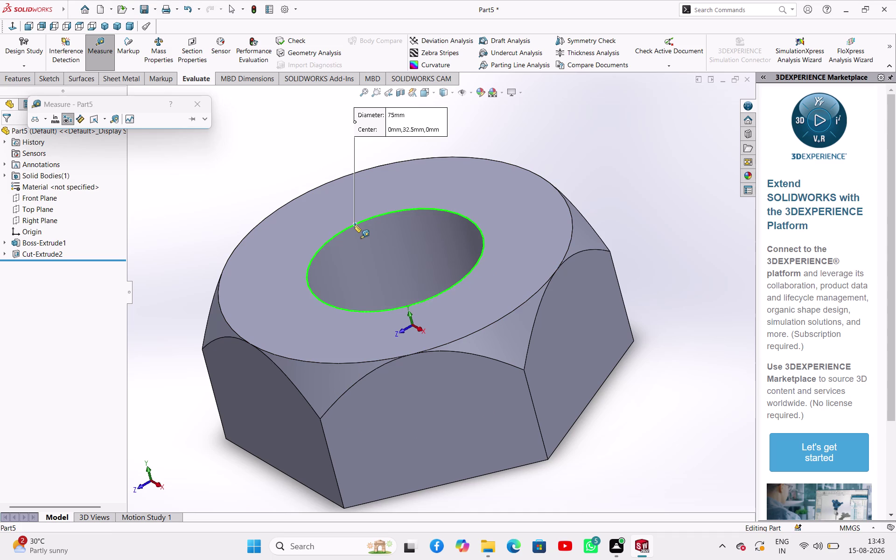
click(566, 256)
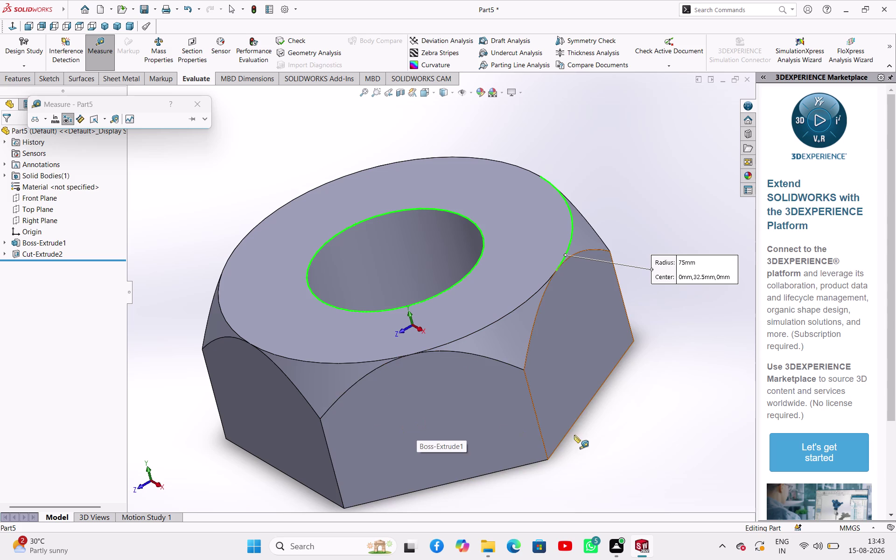
middle_drag(633, 433, 566, 250)
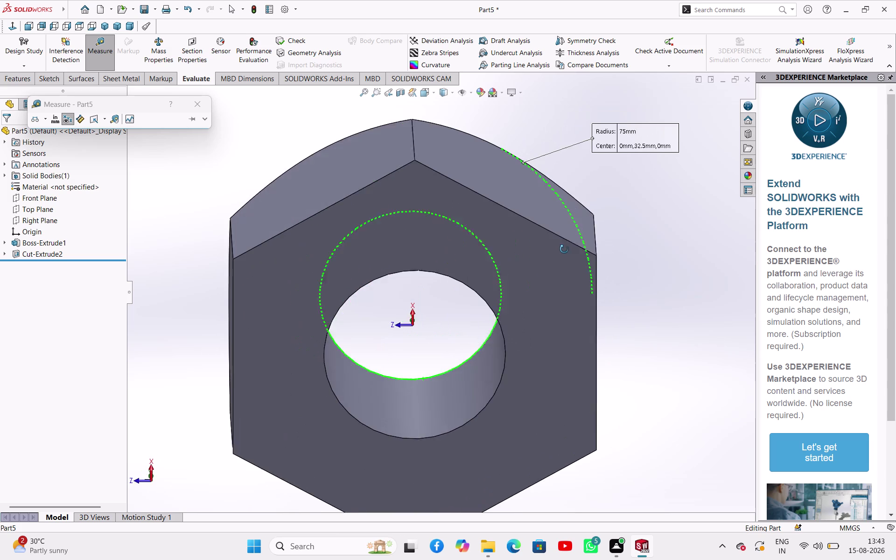
middle_drag(566, 250, 606, 318)
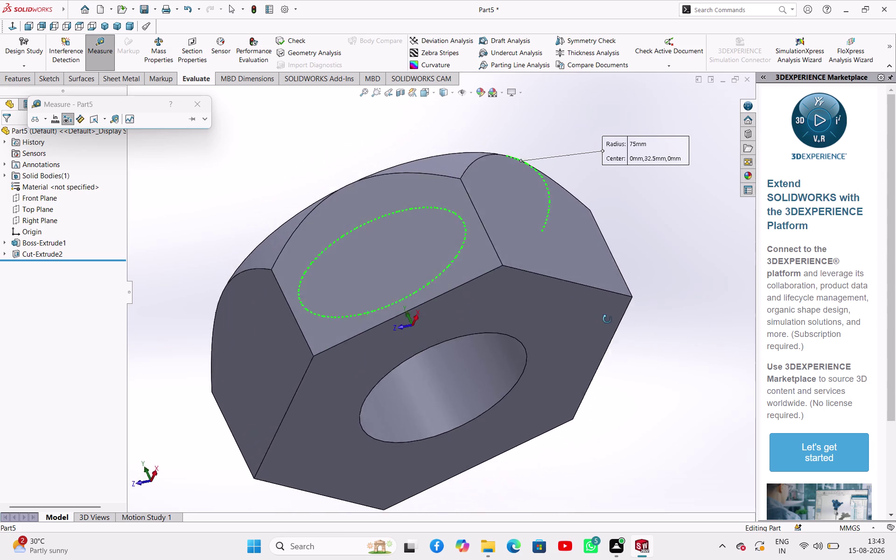
middle_drag(606, 318, 701, 428)
key(Escape)
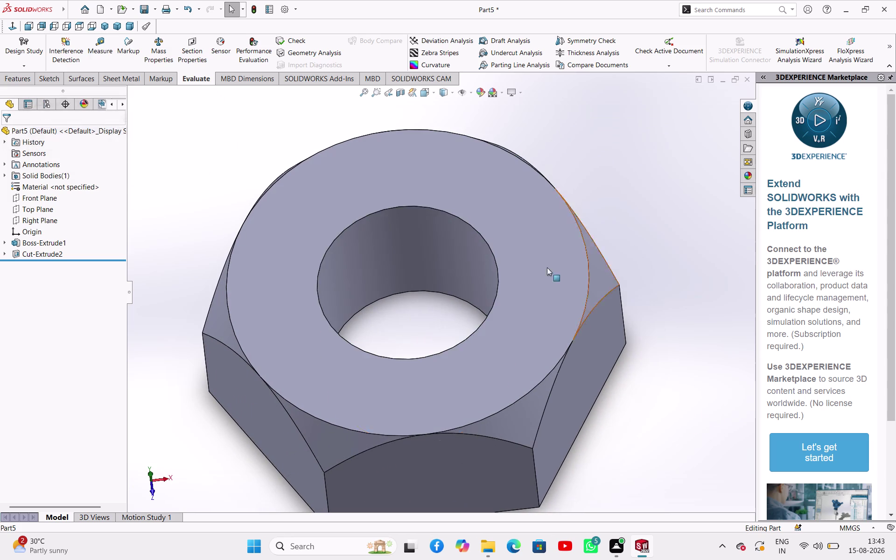
Start a sketch on the nut's top face and convert its edges.
click(176, 153)
click(338, 218)
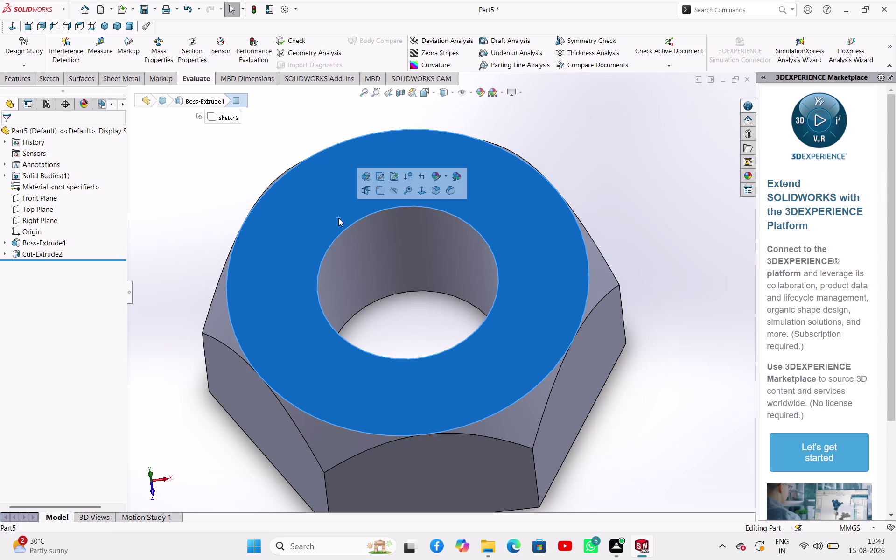
click(379, 185)
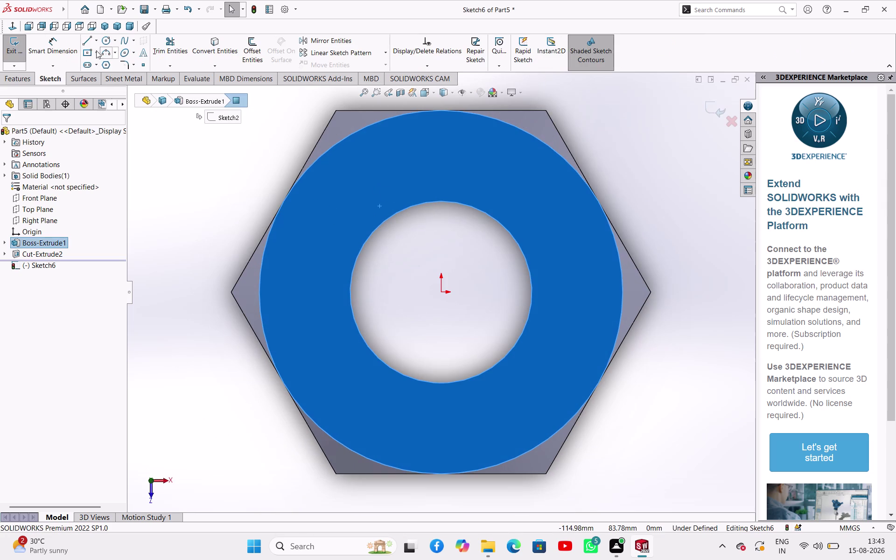
click(221, 47)
click(431, 201)
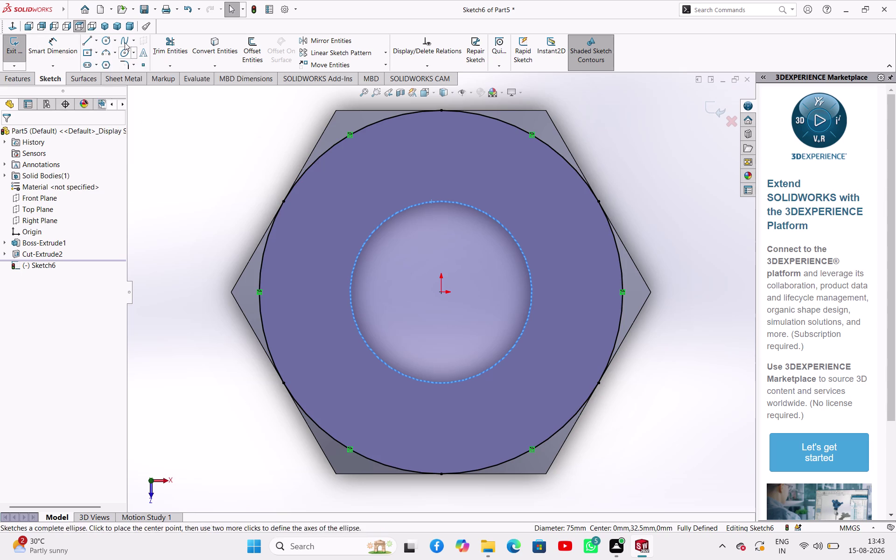
Draw a circle centred on the origin between the two outlines.
click(108, 41)
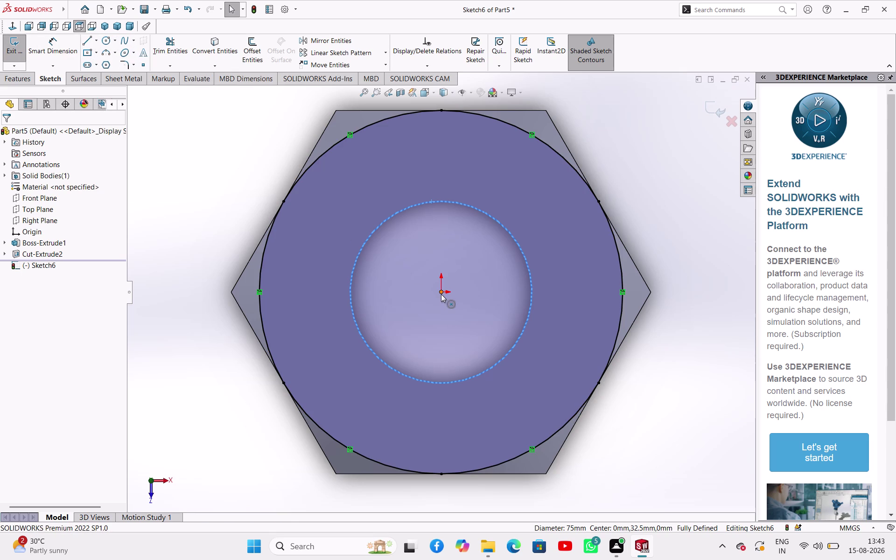
click(441, 294)
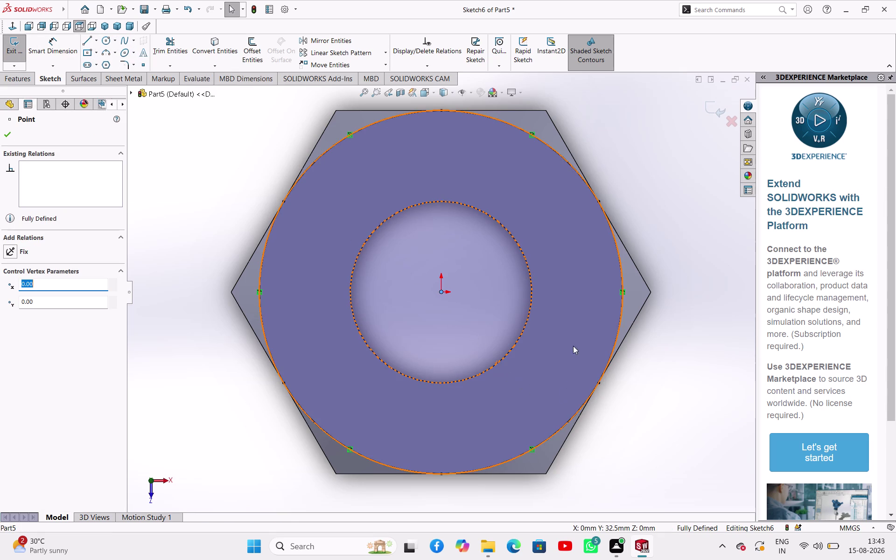
click(106, 40)
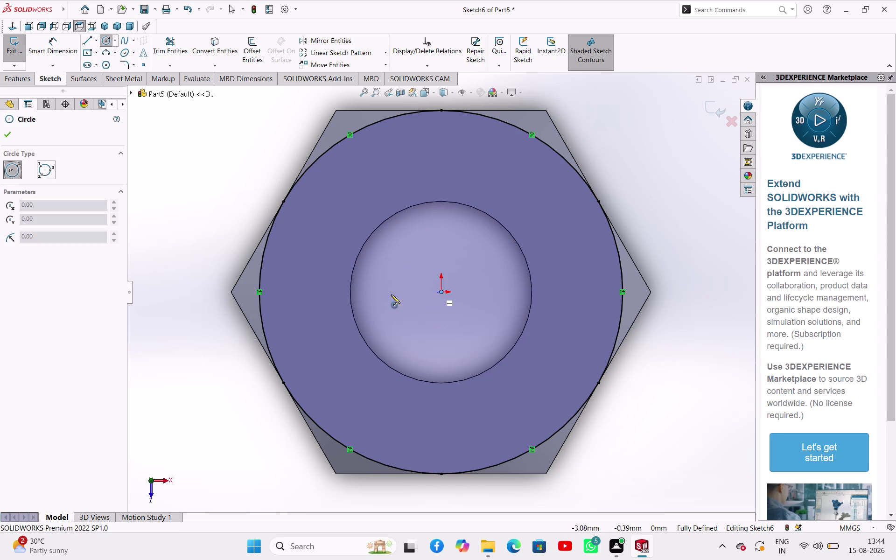
key(Escape)
key(Escape)
key(Escape)
key(Escape)
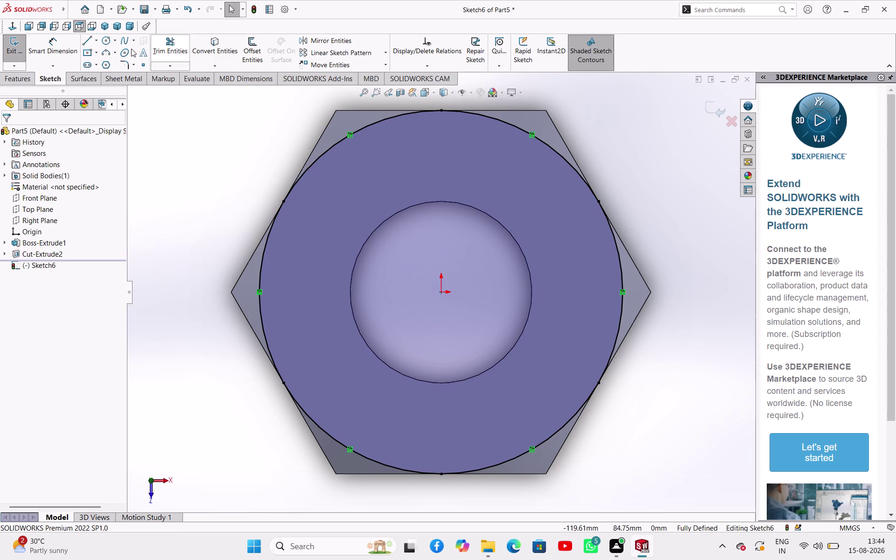
click(100, 41)
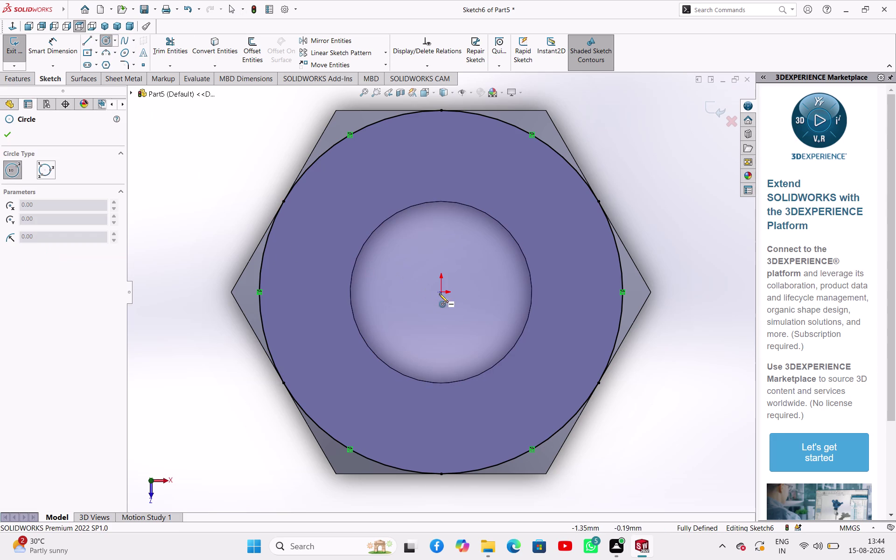
click(440, 293)
click(521, 398)
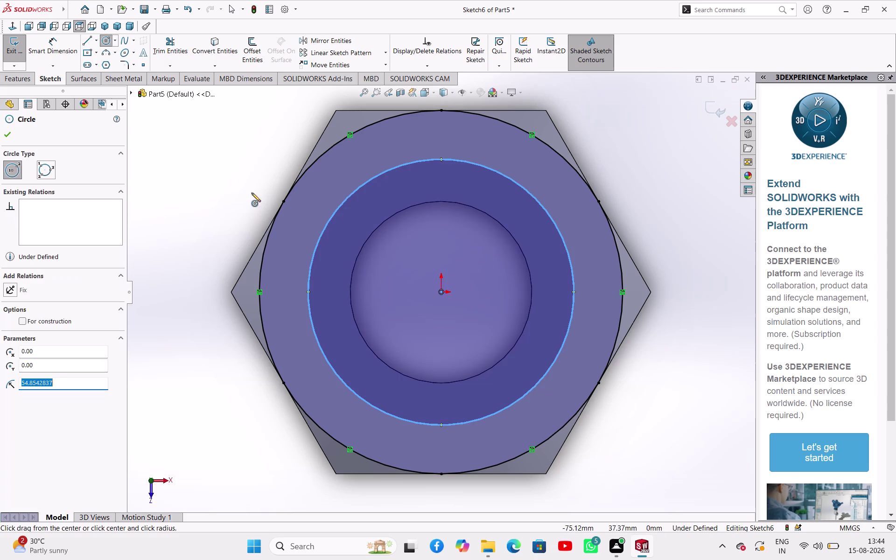
right_click(241, 178)
click(253, 185)
Dimension the circle to a 100 mm diameter and exit the sketch.
right_drag(239, 216, 259, 136)
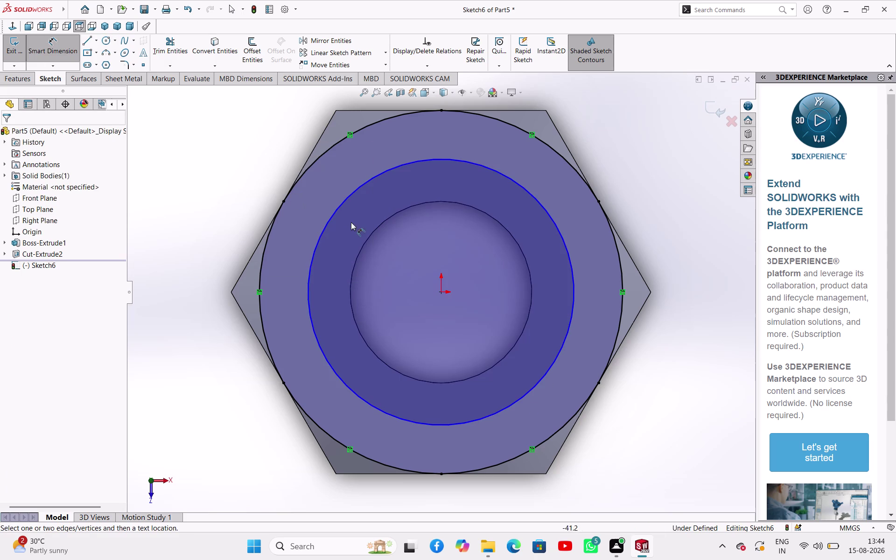
click(339, 211)
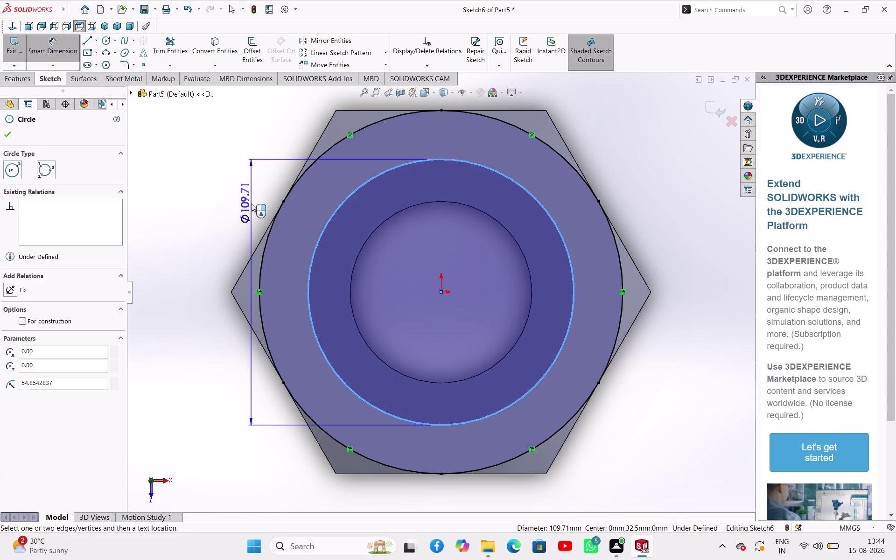
click(240, 202)
text(100)
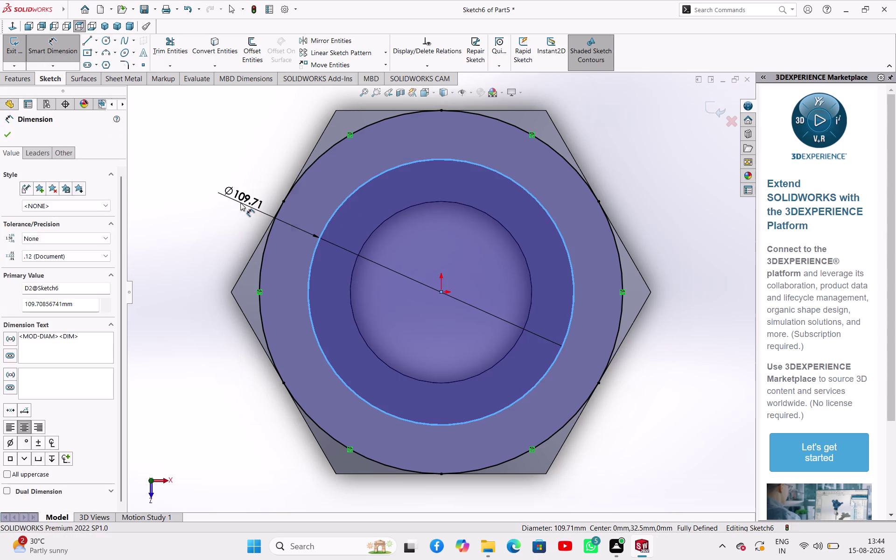
key(Return)
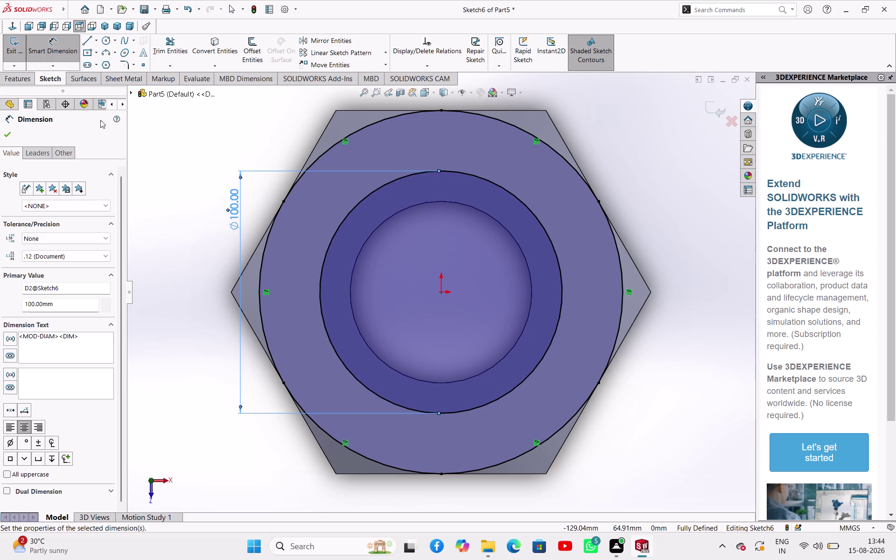
click(10, 50)
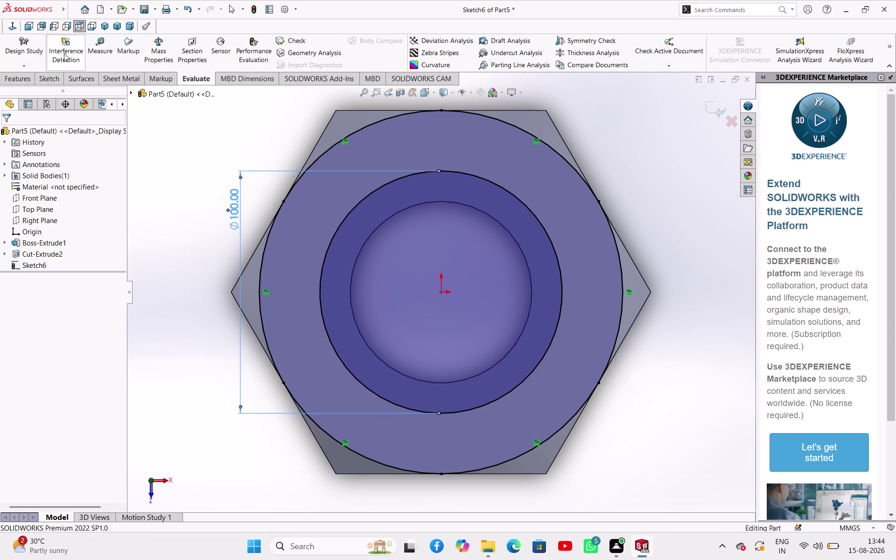
Start an Extruded Boss/Base from the 100 mm circle sketch, then cancel it.
middle_drag(228, 218, 257, 138)
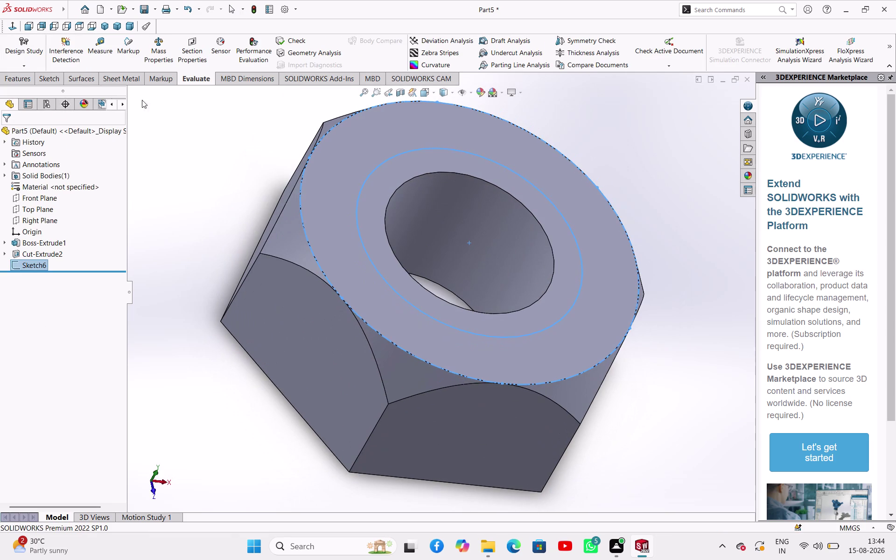
click(22, 74)
click(26, 42)
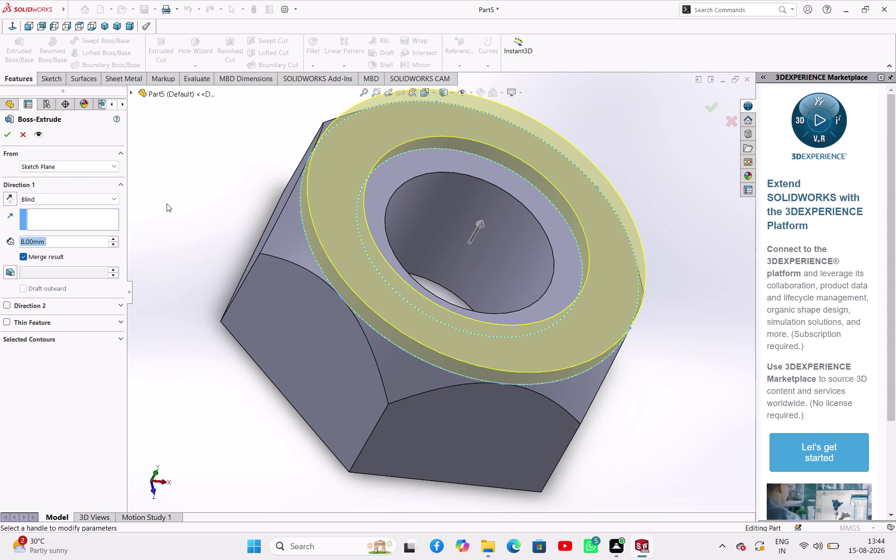
click(391, 196)
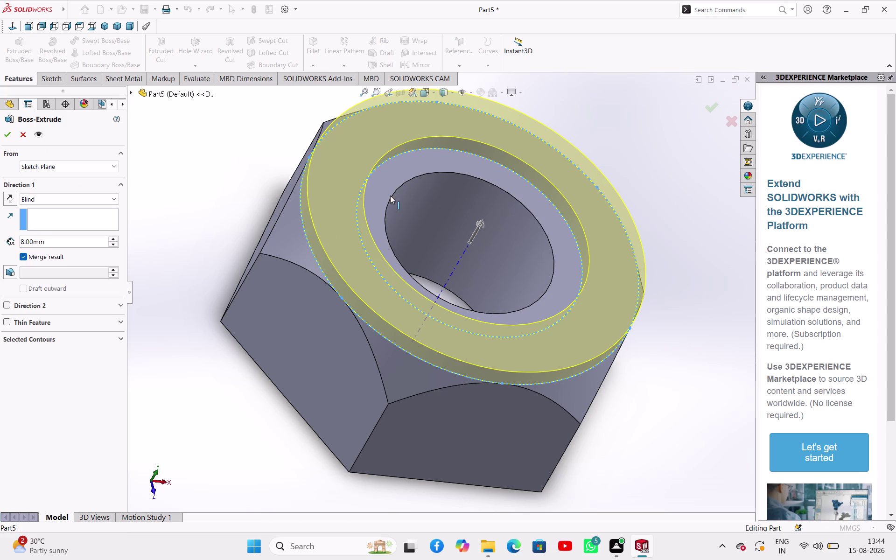
click(383, 162)
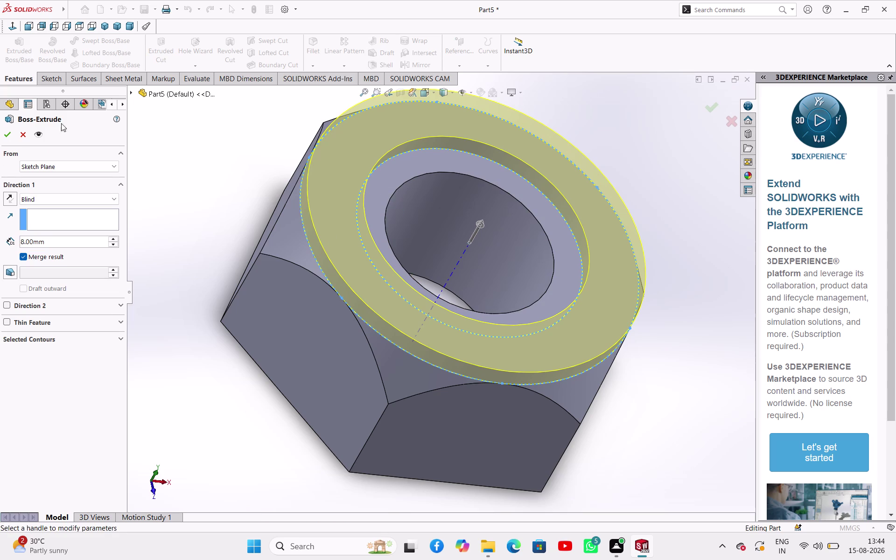
click(21, 135)
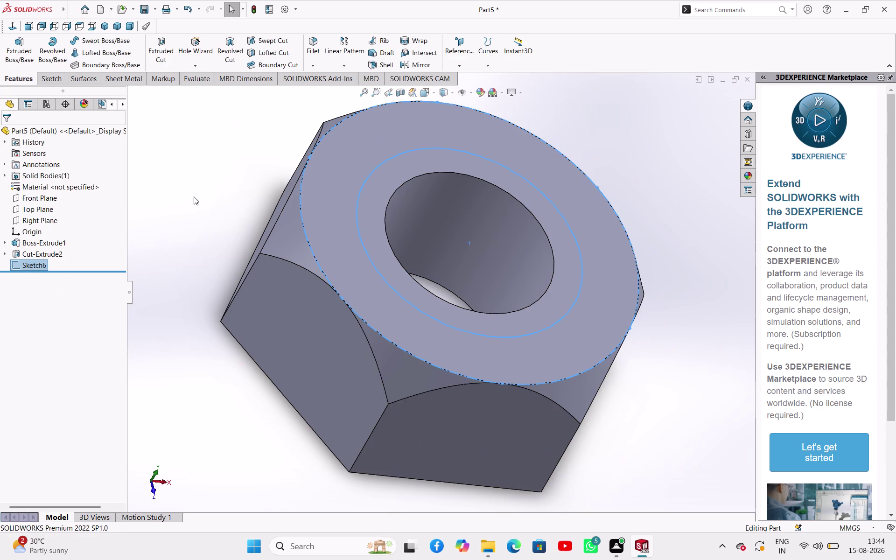
Undo back to remove Sketch6 and reselect the nut's top face.
click(194, 197)
key(ctrl+z)
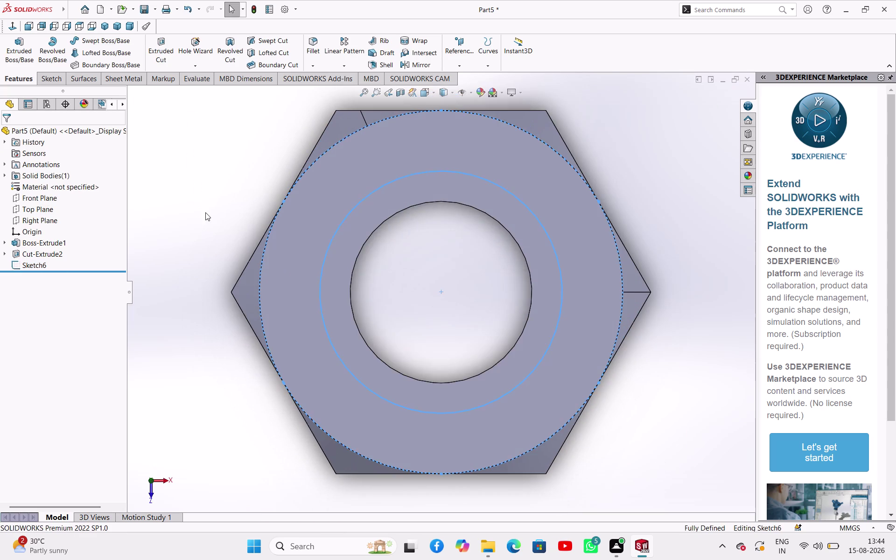
key(ctrl+z)
key(ctrl+z)
key(ctrl+z)
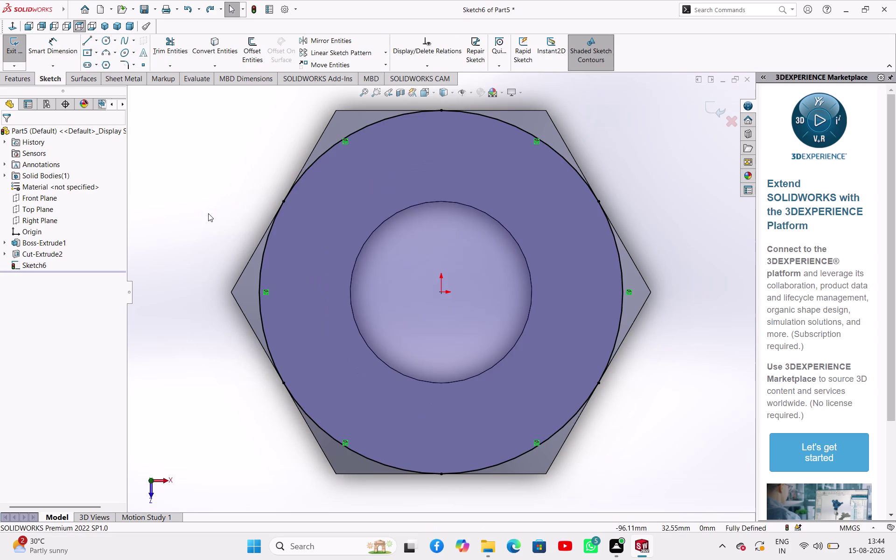
key(ctrl+z)
key(ctrl+z)
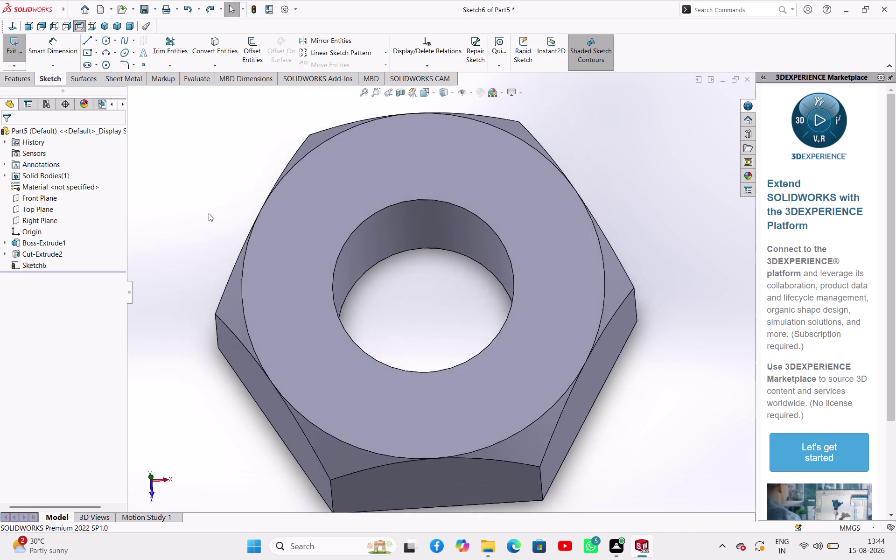
click(357, 197)
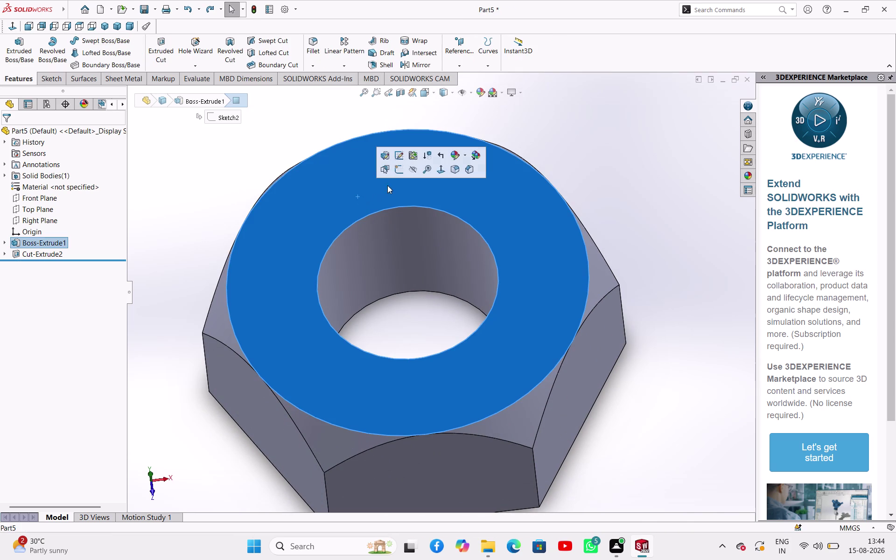
Start a sketch on the top face and convert the hole's edge into it.
click(397, 176)
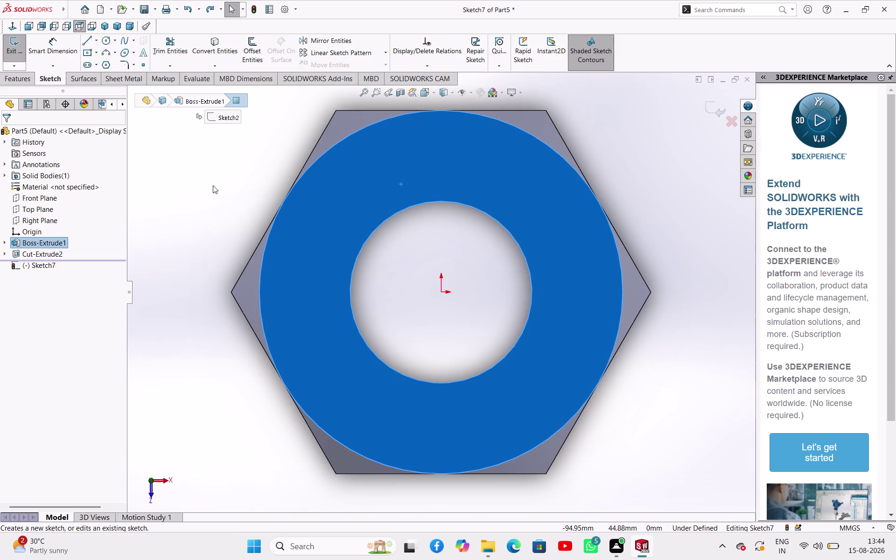
click(213, 185)
click(225, 51)
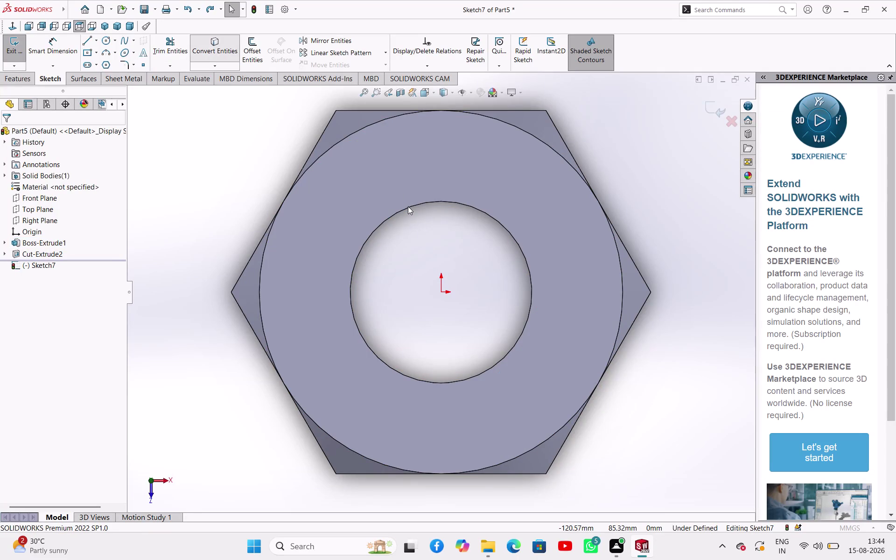
click(410, 208)
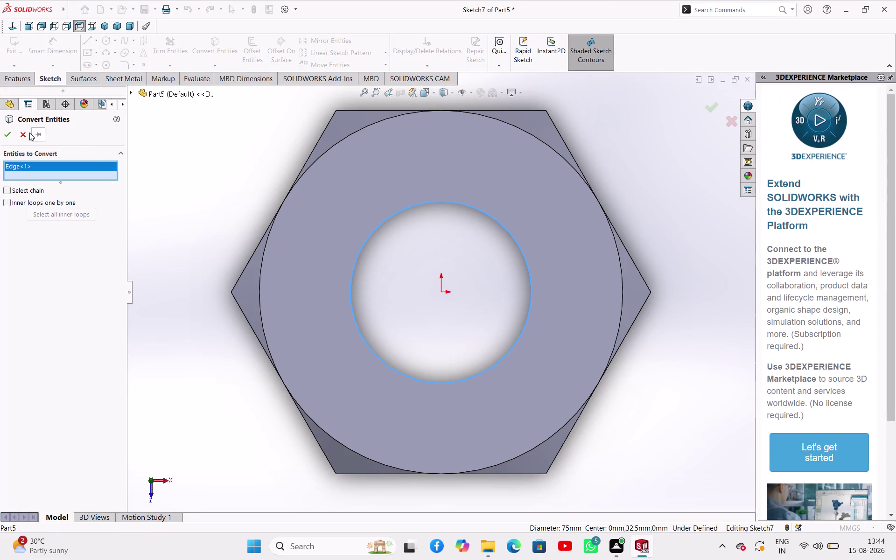
click(10, 133)
Draw an origin-centred circle, dimension it to 100 mm, and exit the sketch.
click(104, 40)
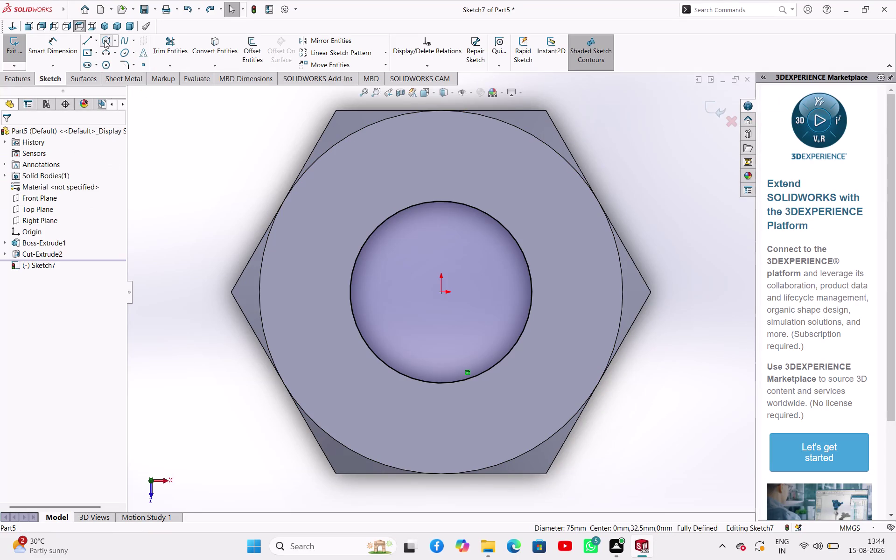
click(441, 293)
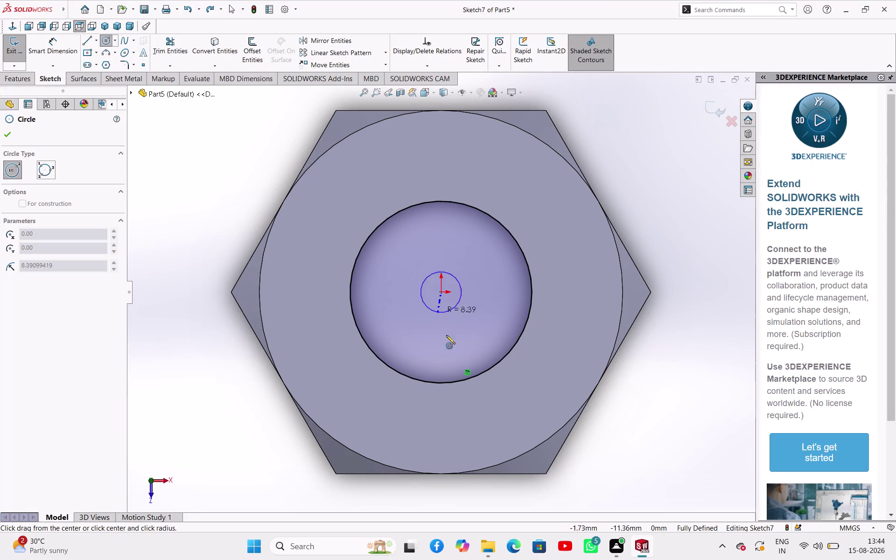
click(512, 412)
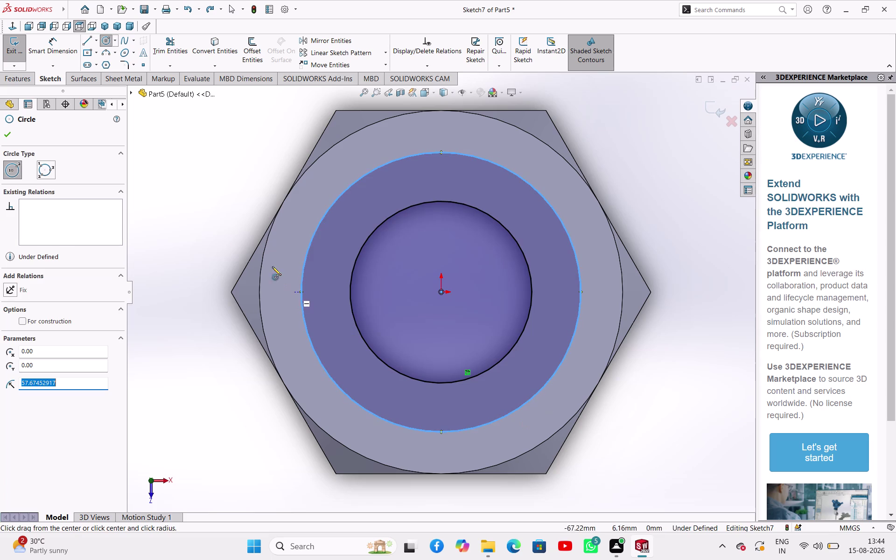
right_click(198, 204)
click(214, 215)
right_drag(214, 215, 259, 136)
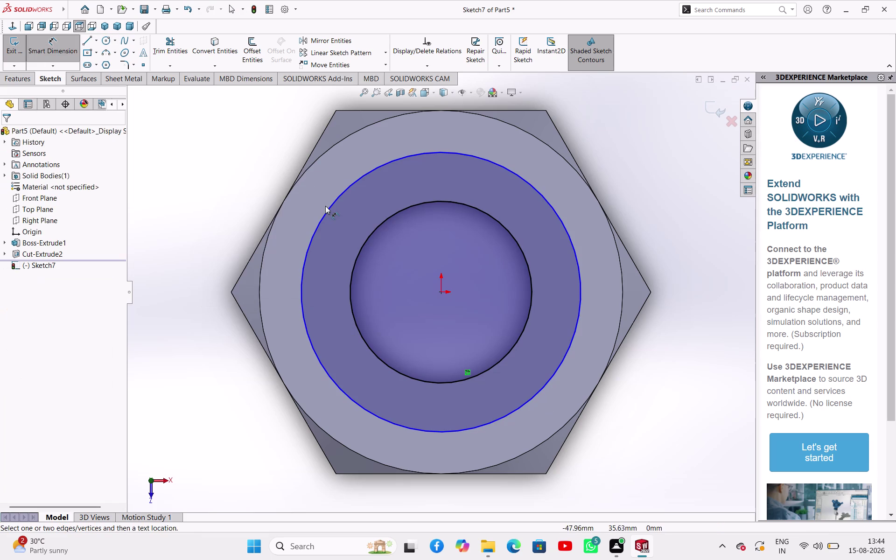
click(329, 212)
click(238, 190)
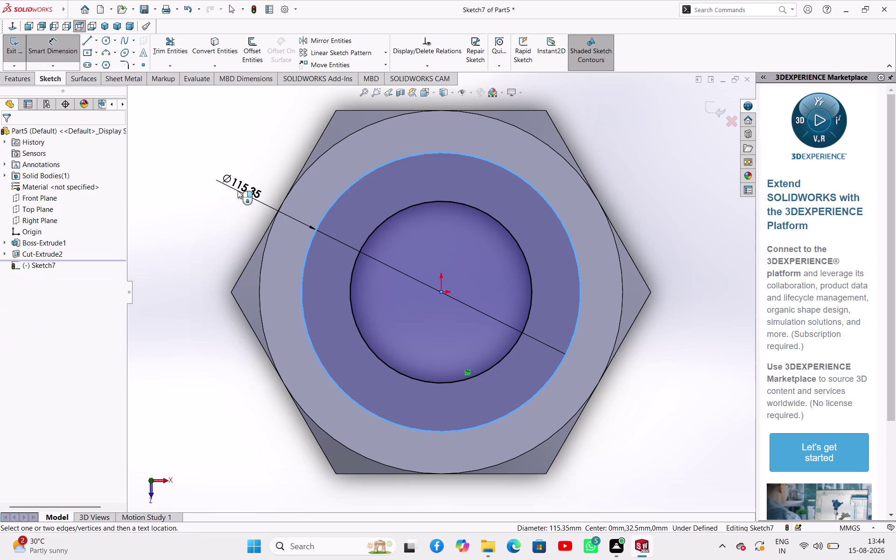
text(100)
key(Return)
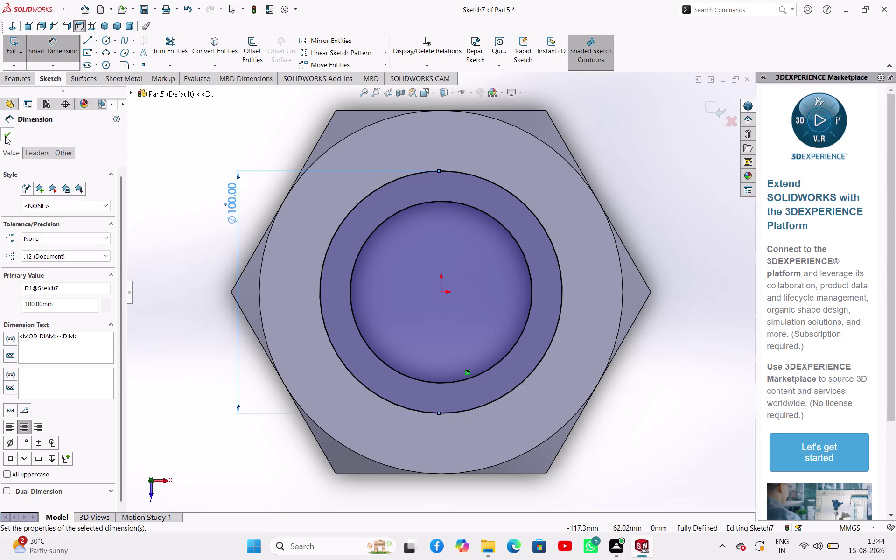
click(5, 136)
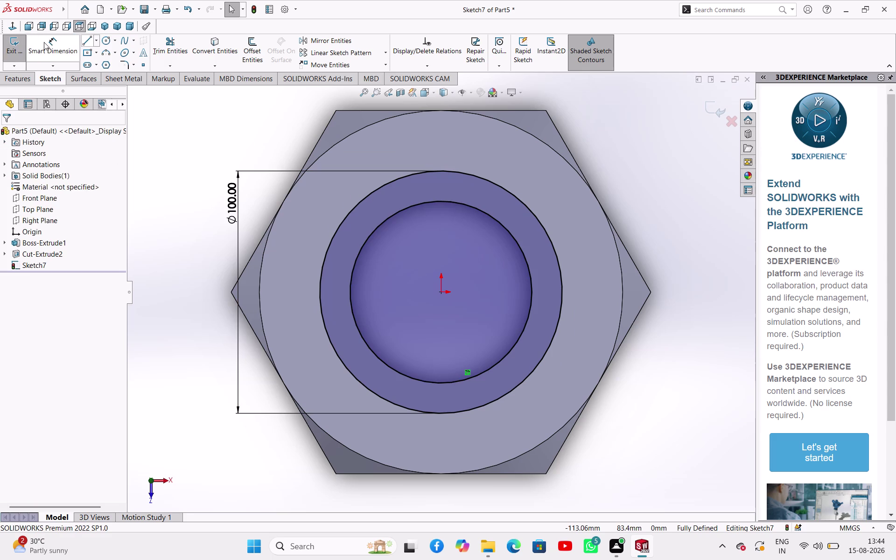
click(21, 49)
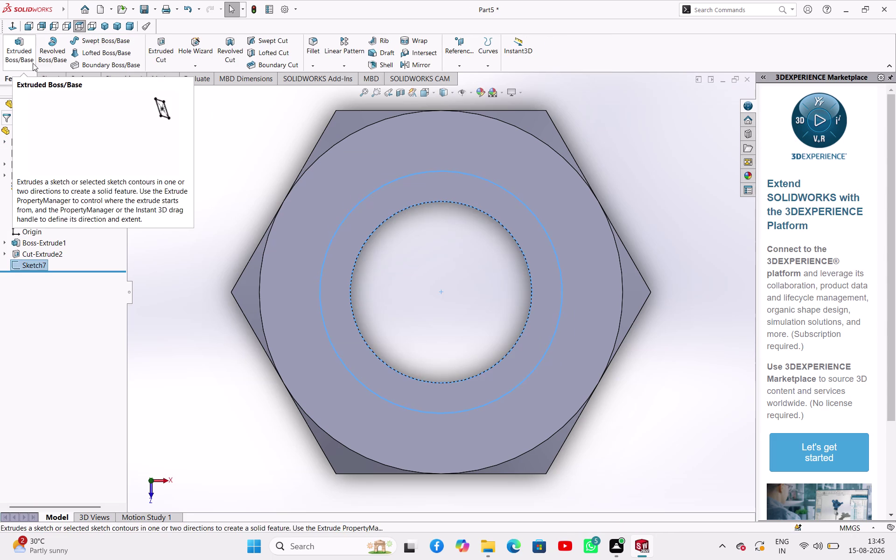
Extrude Sketch7's ring 50 mm blind as a collar boss on the nut.
click(25, 52)
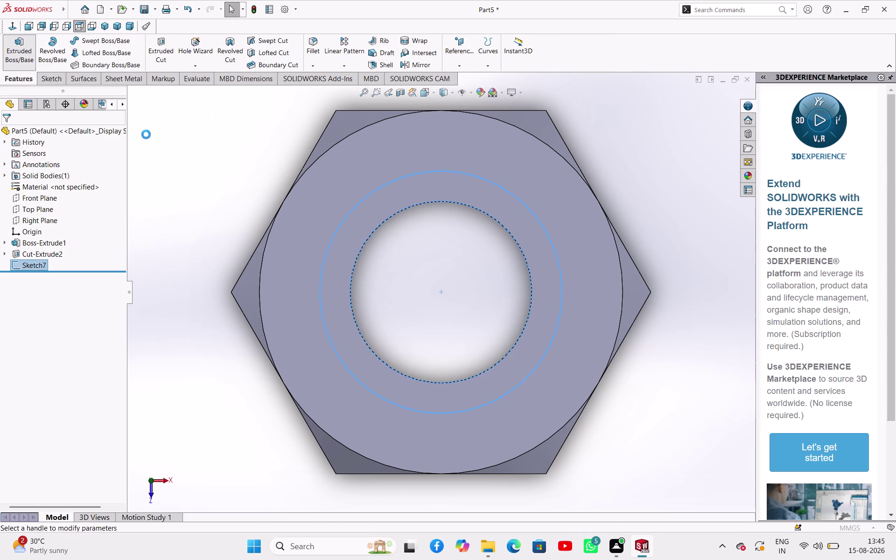
middle_drag(292, 331, 337, 211)
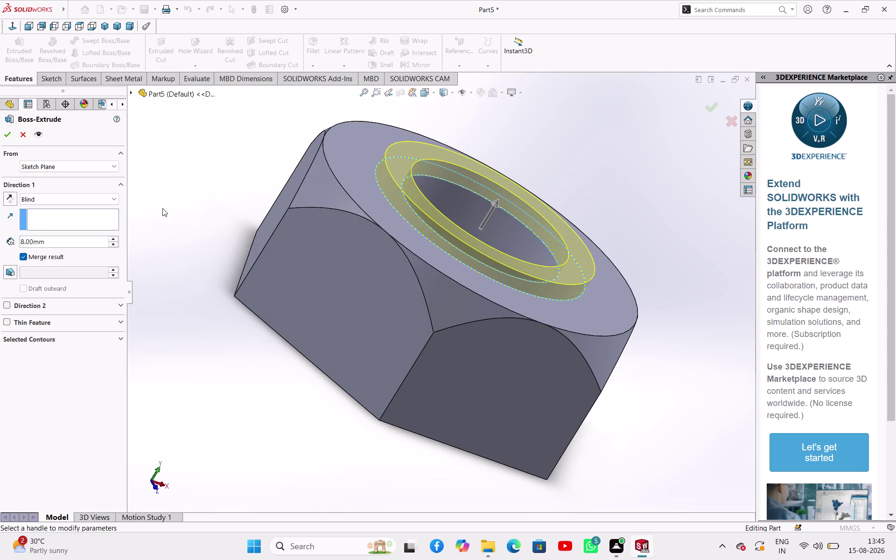
double_click(53, 240)
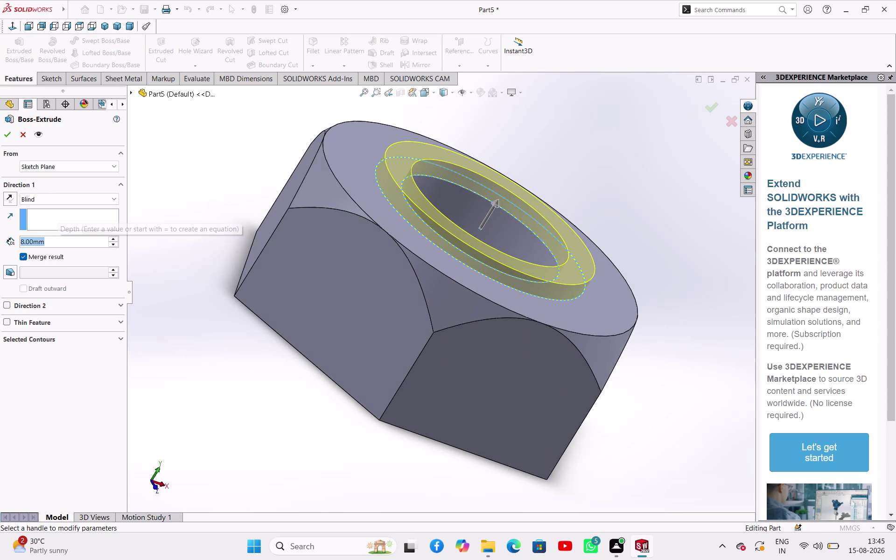
text(50)
key(Return)
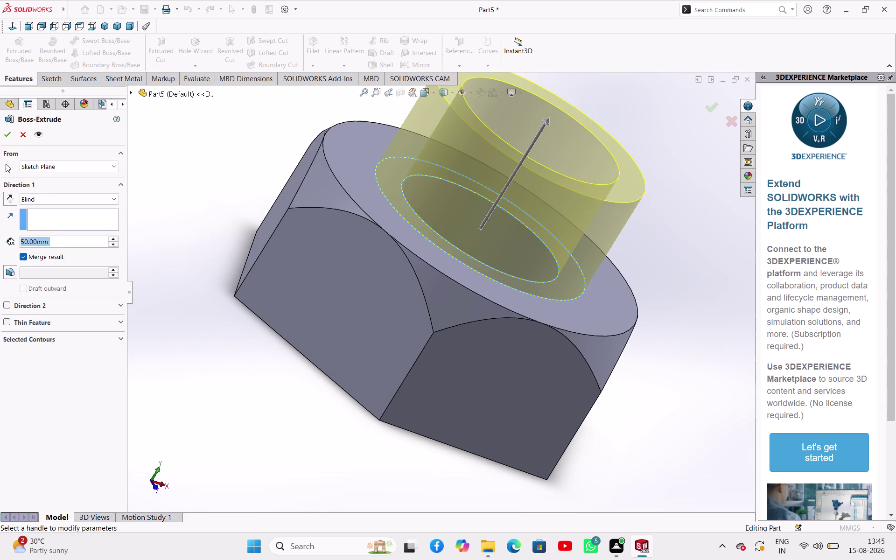
click(11, 132)
Orbit around the new collar to inspect it, then start saving the part.
click(243, 371)
scroll(up, 3)
middle_drag(589, 296, 535, 418)
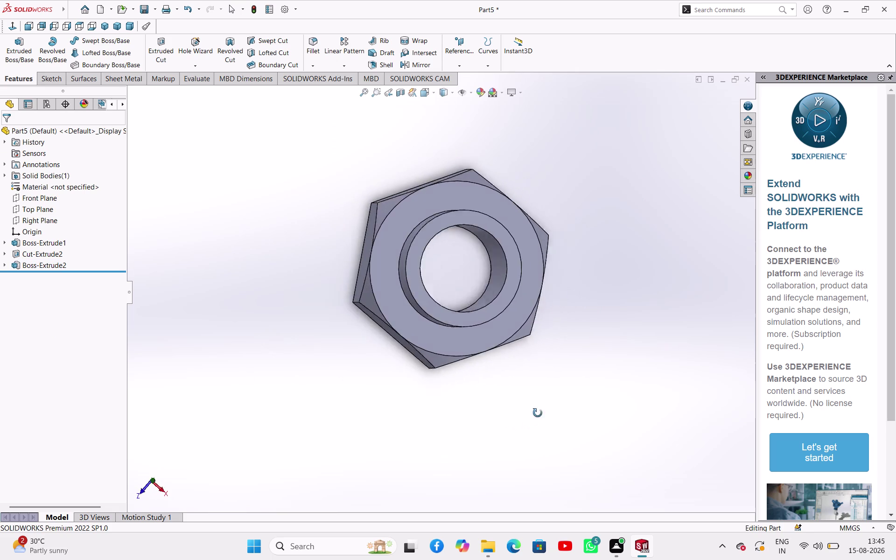
middle_drag(535, 419, 588, 267)
key(ctrl+s)
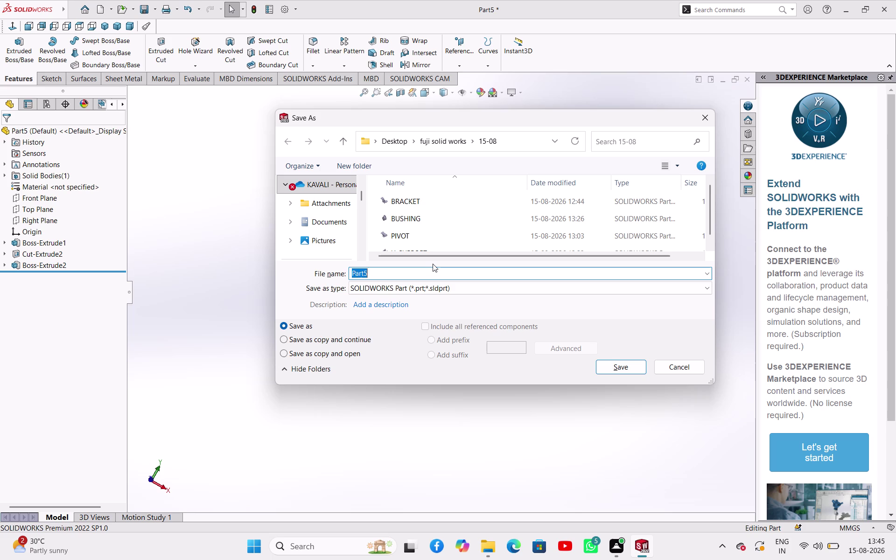
Save the collared nut part under the file name SELF LOCKING NUT.
text(S)
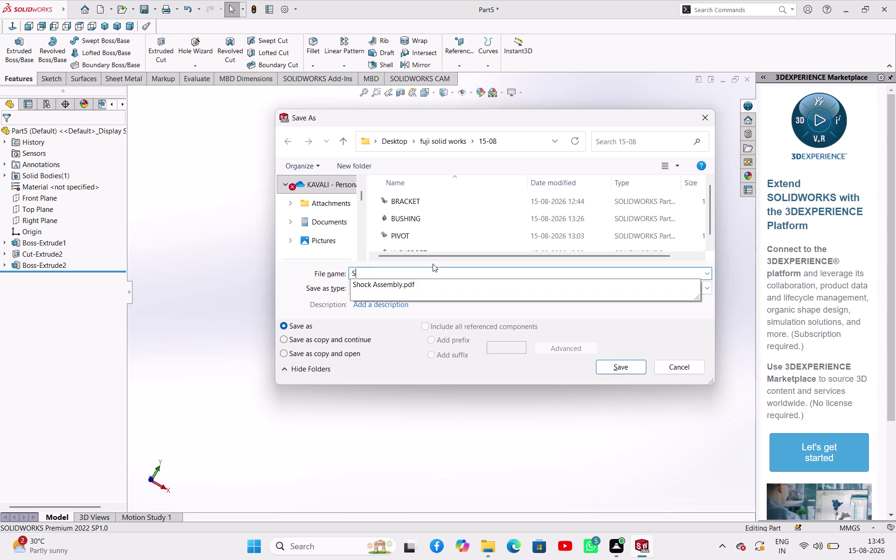
text(ELF)
key(space)
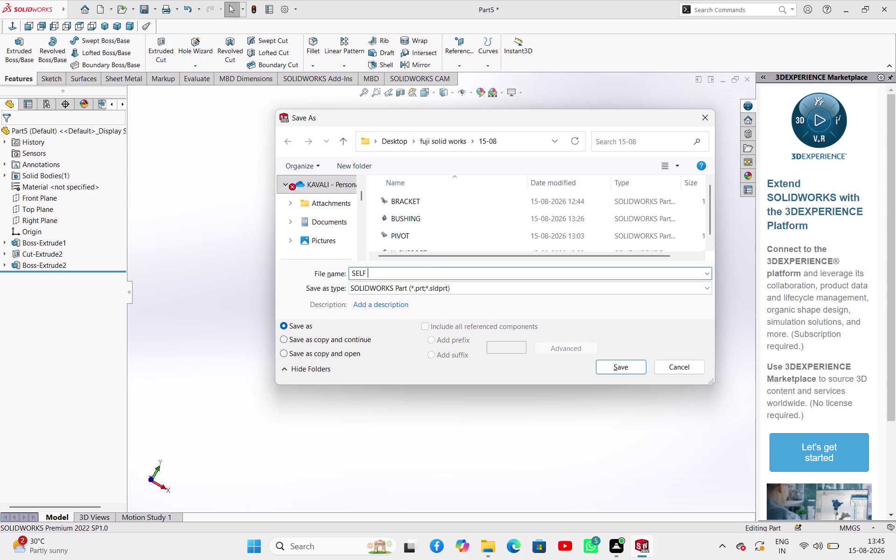
text(LOCKIN)
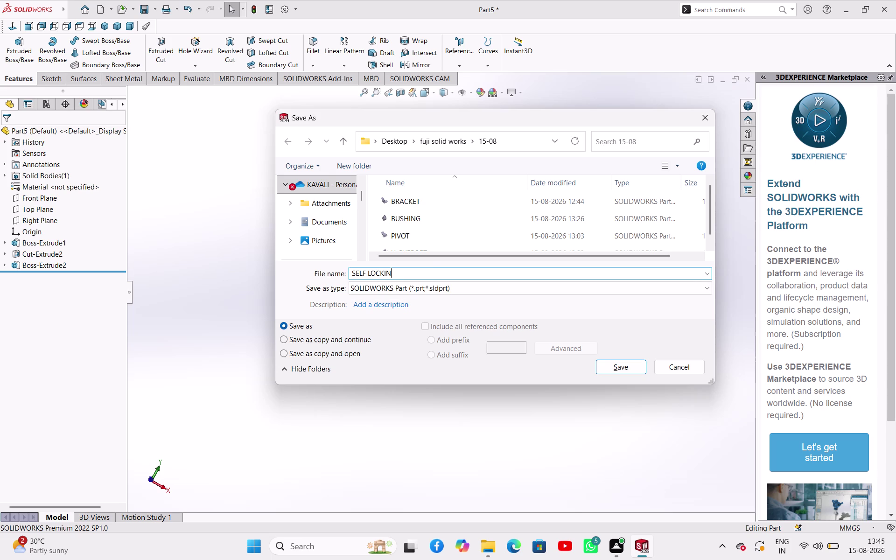
text(G NUT)
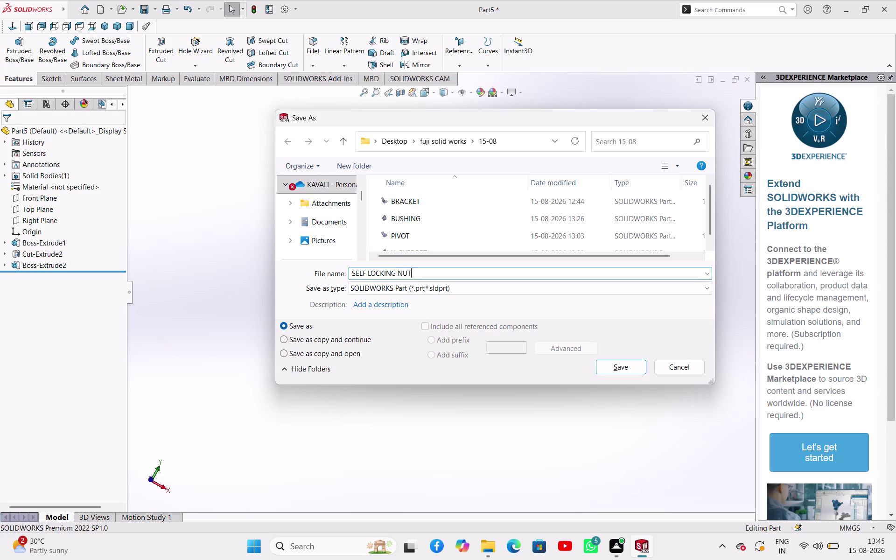
click(637, 367)
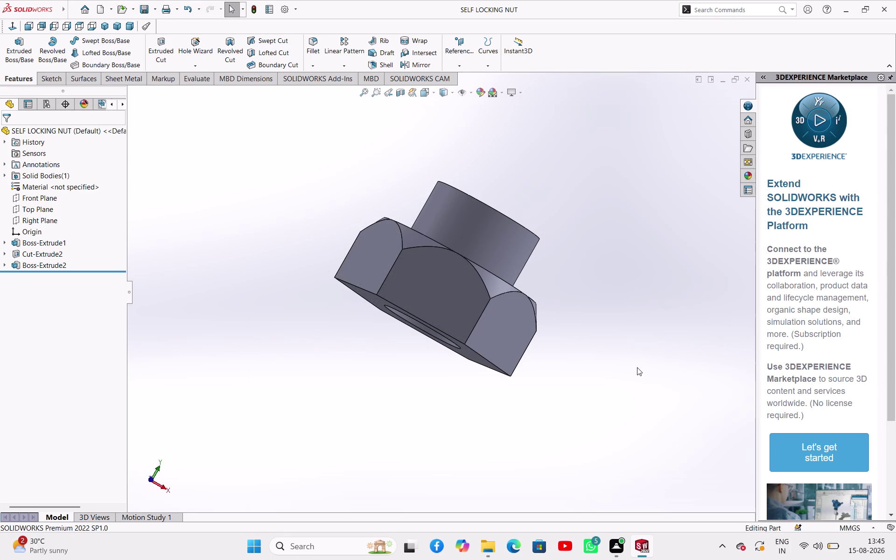
key(ctrl+s)
Create a new part and start a sketch on its Top Plane.
key(ctrl+n)
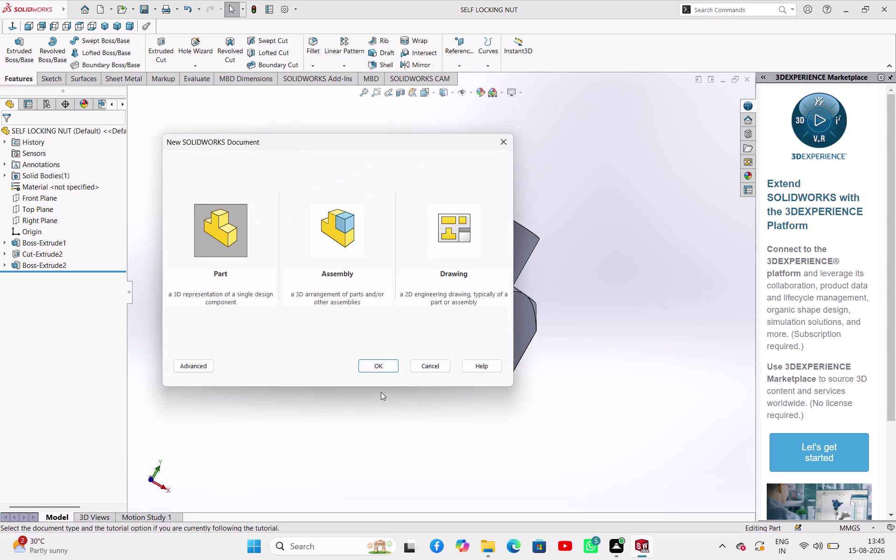
click(384, 367)
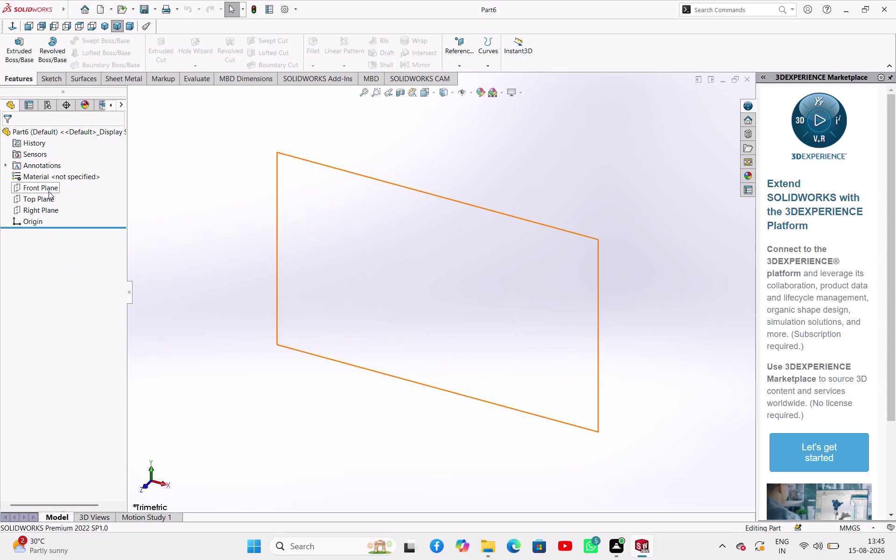
click(50, 197)
click(64, 181)
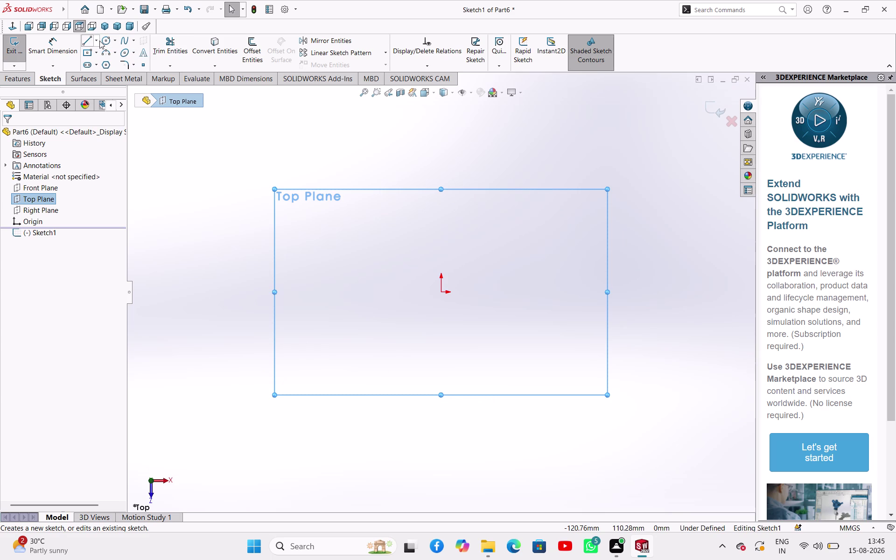
Draw a vertical midpoint centreline through the origin.
click(99, 41)
click(102, 62)
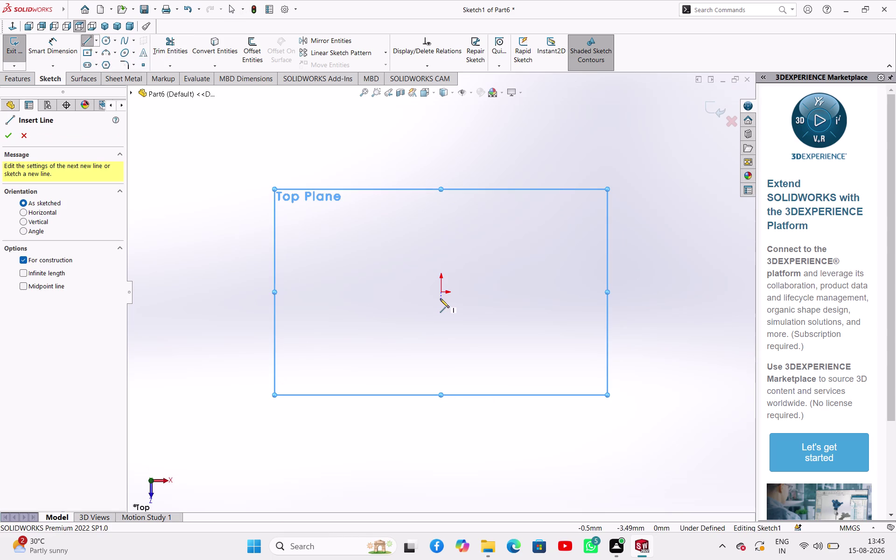
click(53, 285)
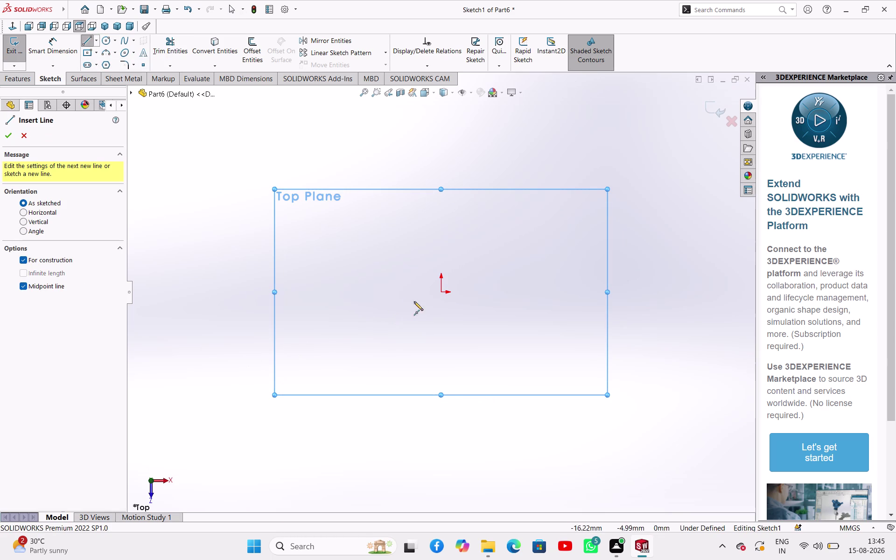
click(440, 295)
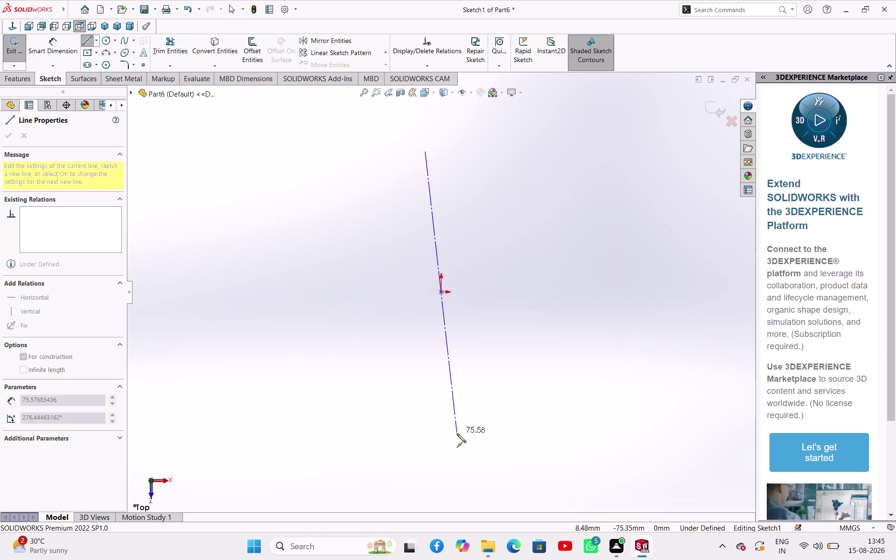
click(441, 473)
right_click(490, 416)
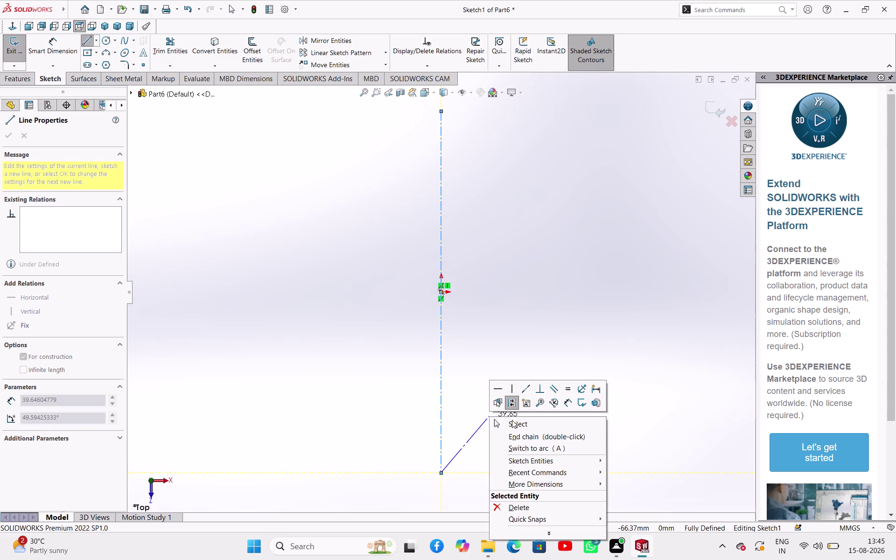
click(512, 420)
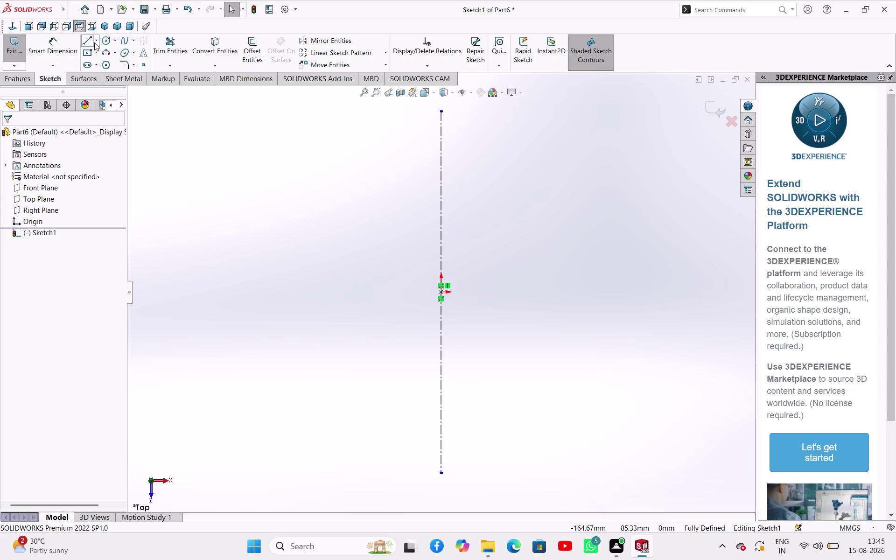
Draw a horizontal midpoint centreline through the origin.
click(97, 42)
click(105, 61)
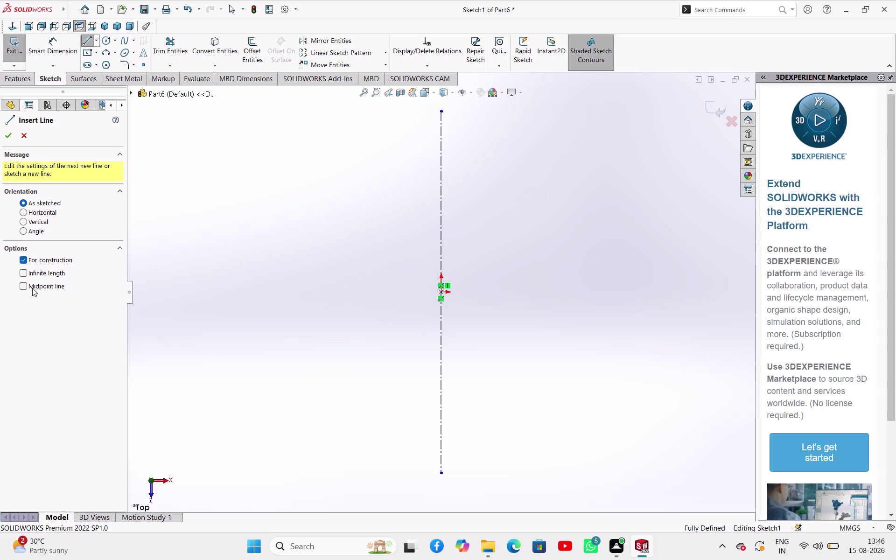
click(33, 288)
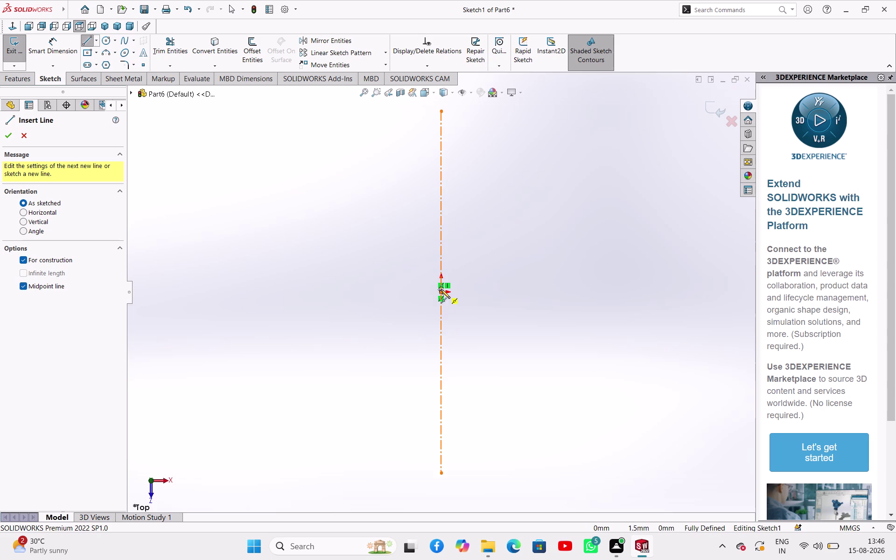
click(441, 289)
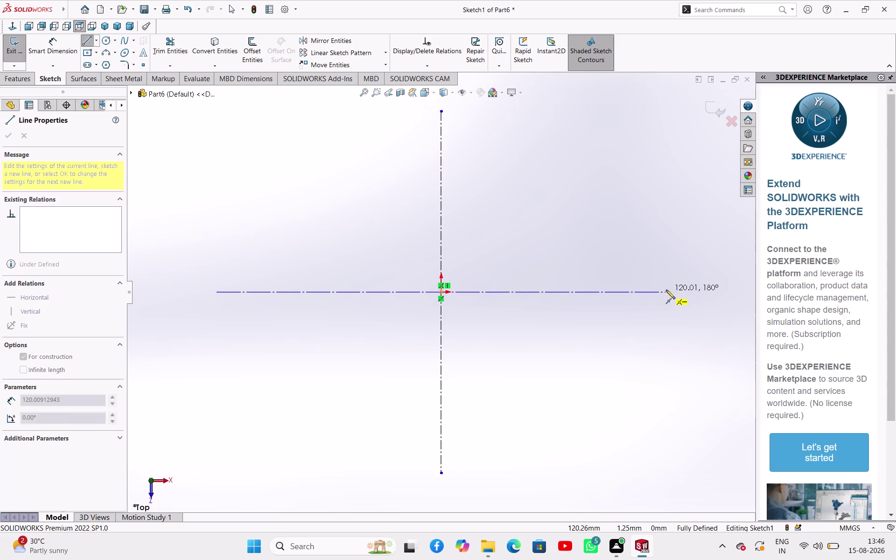
click(667, 290)
right_click(573, 325)
click(585, 332)
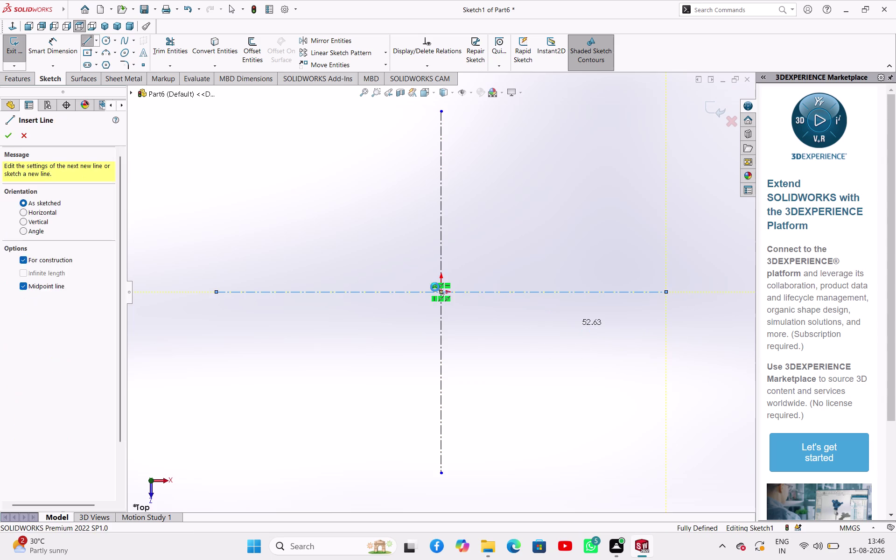
click(107, 40)
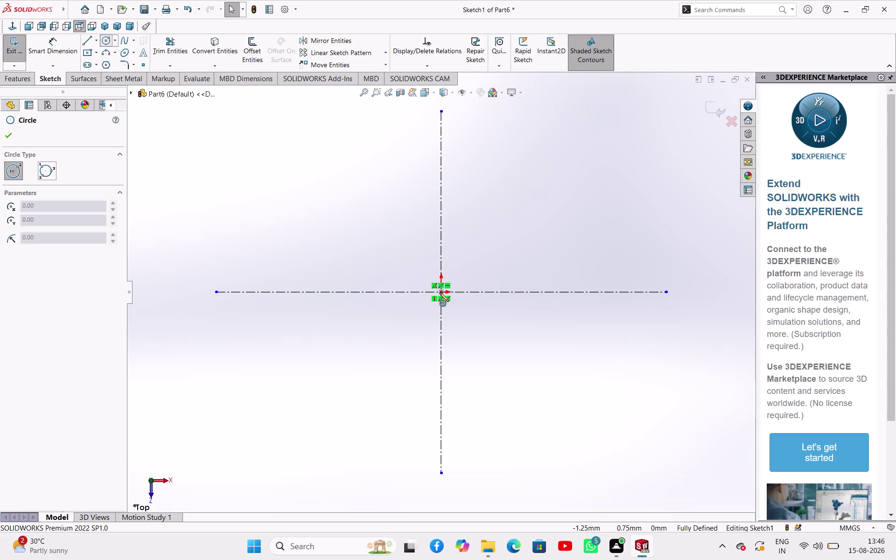
Draw an outer and an inner circle, both centred on the origin.
click(440, 294)
click(478, 386)
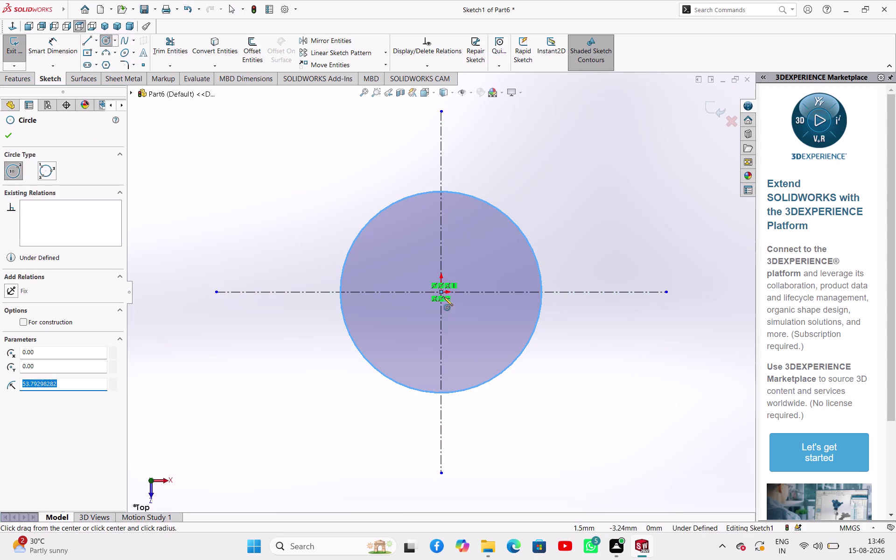
click(442, 292)
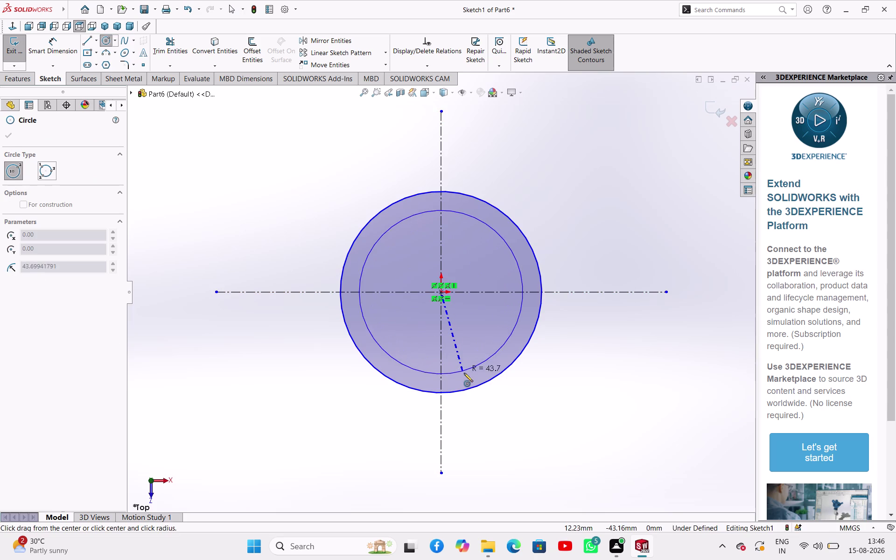
click(458, 356)
right_click(264, 225)
click(276, 236)
right_drag(267, 252, 297, 153)
click(361, 228)
click(279, 188)
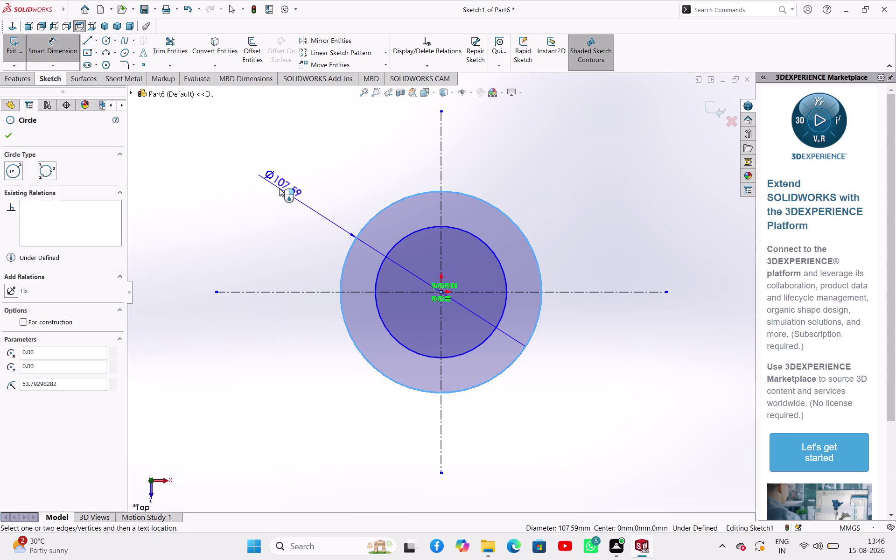
Dimension the circles to Ø165 mm and Ø75 mm, then exit the sketch.
click(410, 234)
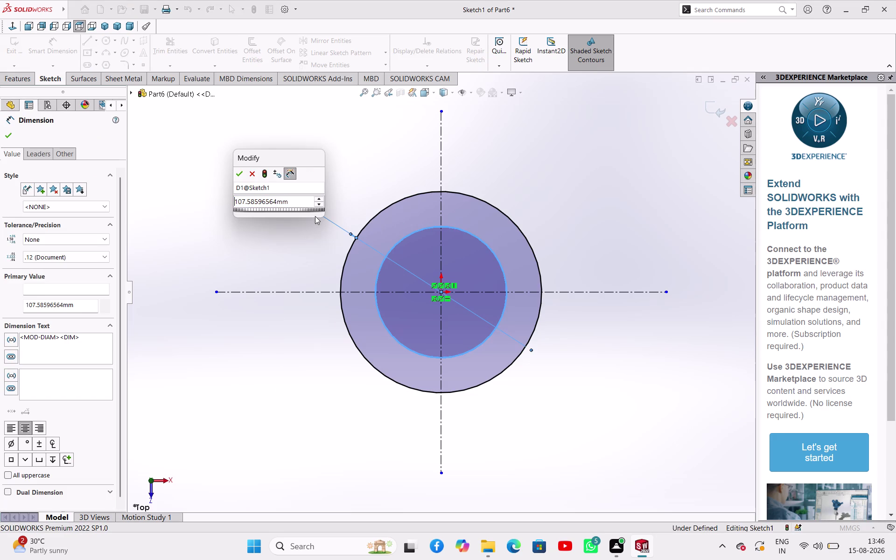
double_click(289, 203)
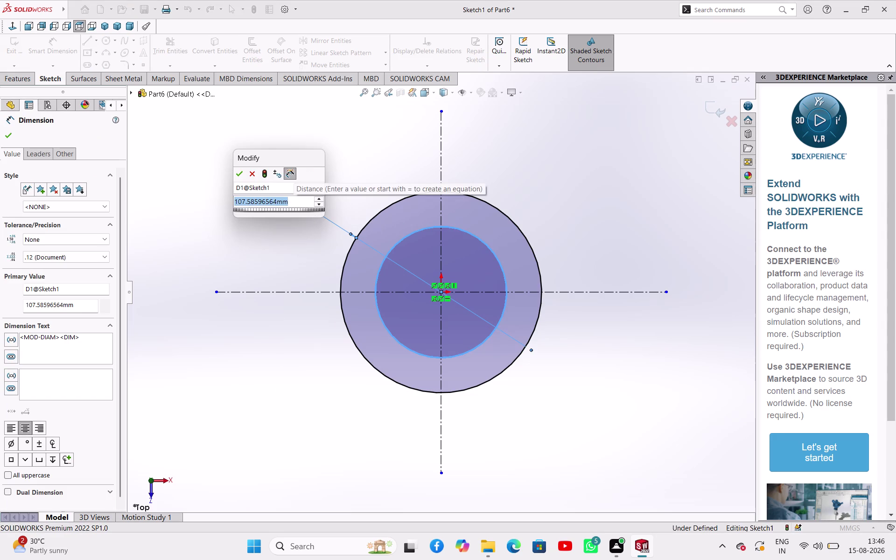
text(1)
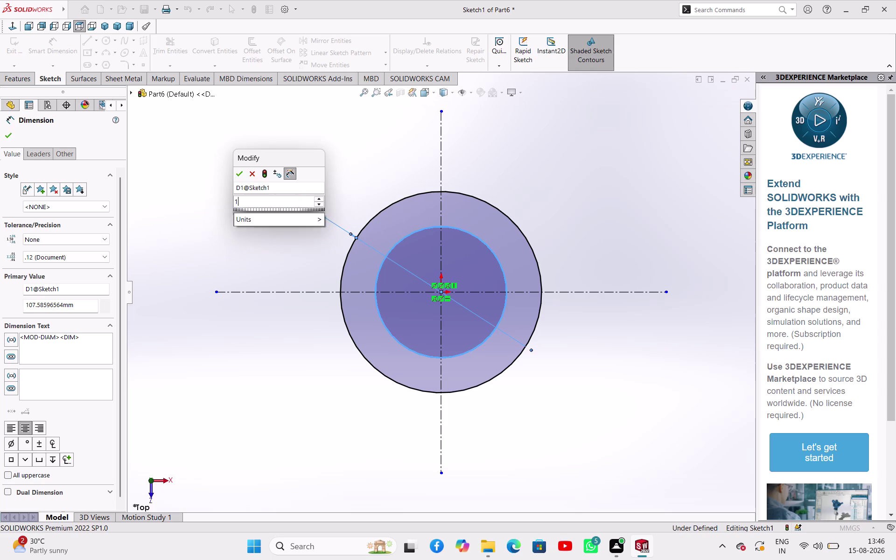
text(65)
key(Return)
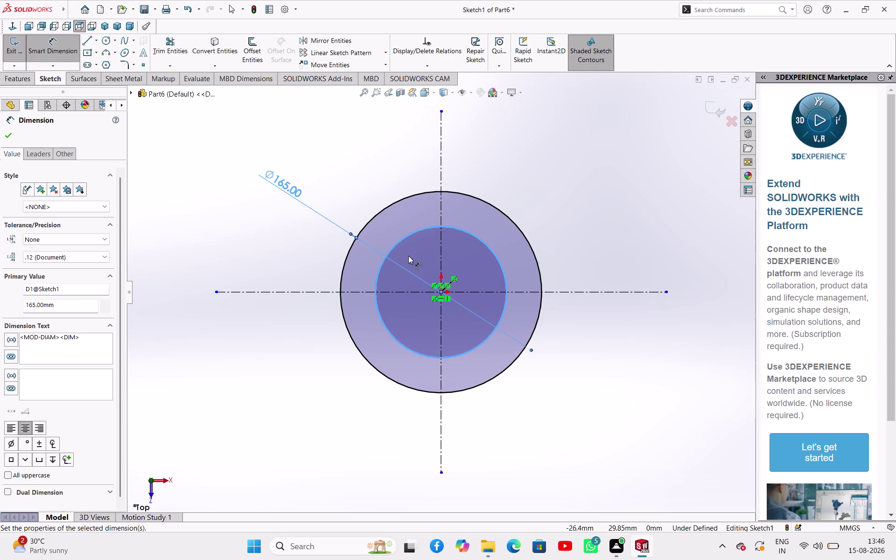
click(403, 238)
click(347, 178)
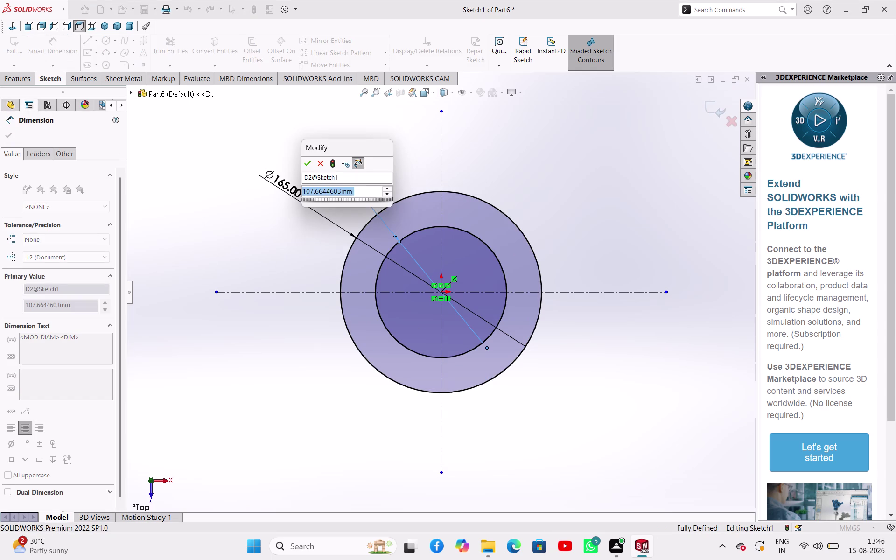
text(75)
key(Return)
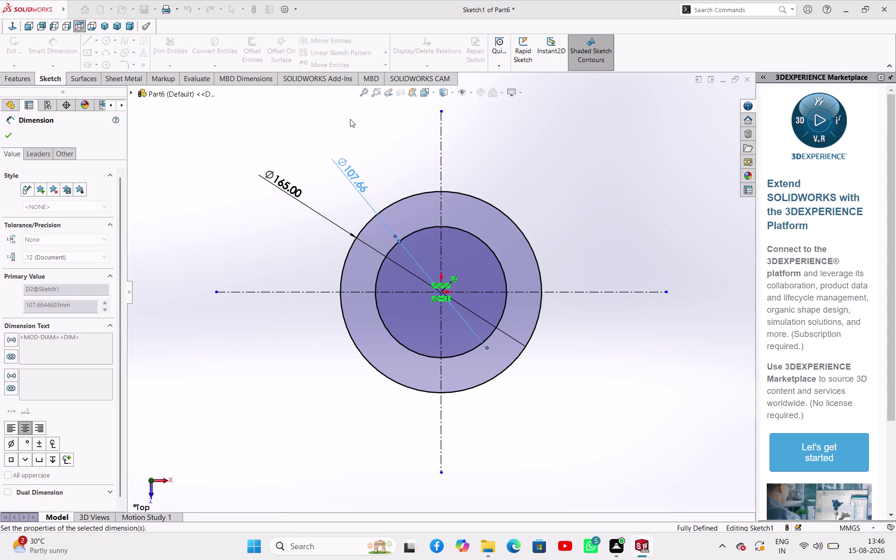
click(12, 133)
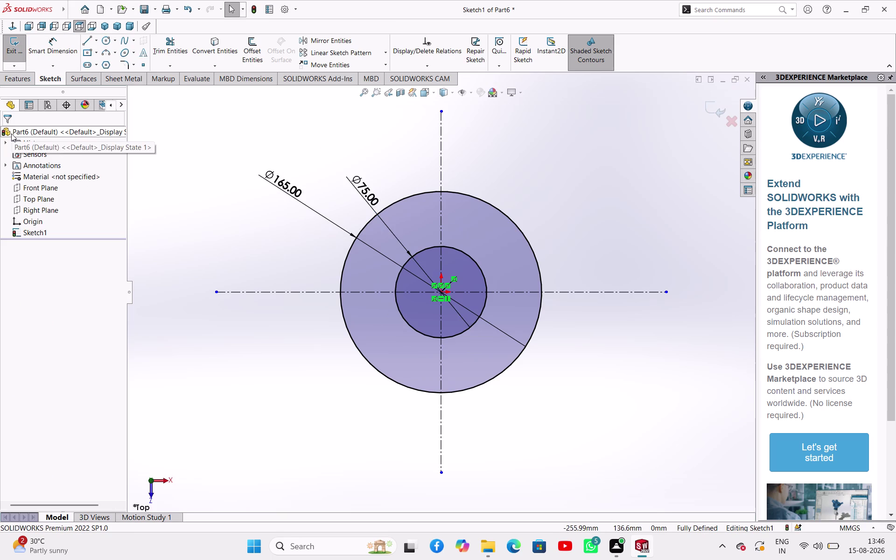
click(19, 56)
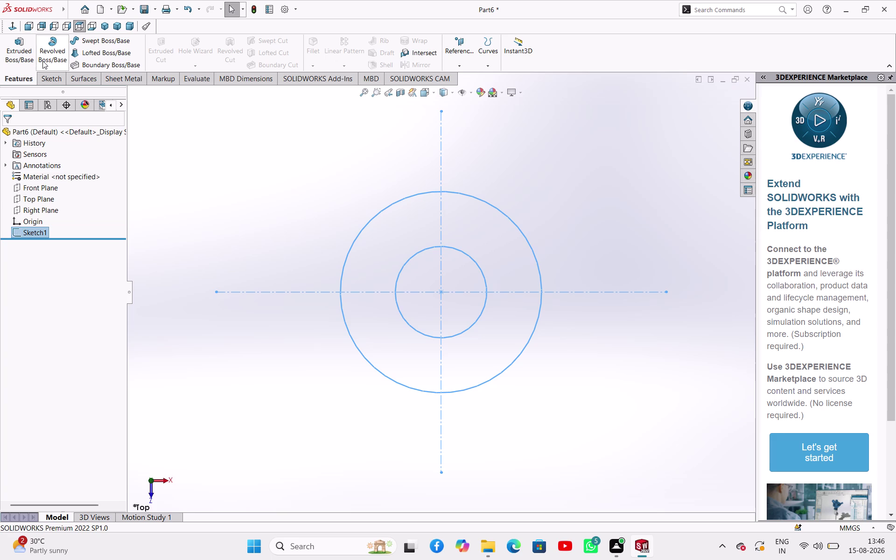
Extrude Sketch1 10 mm Mid Plane into the washer ring and start saving.
click(16, 44)
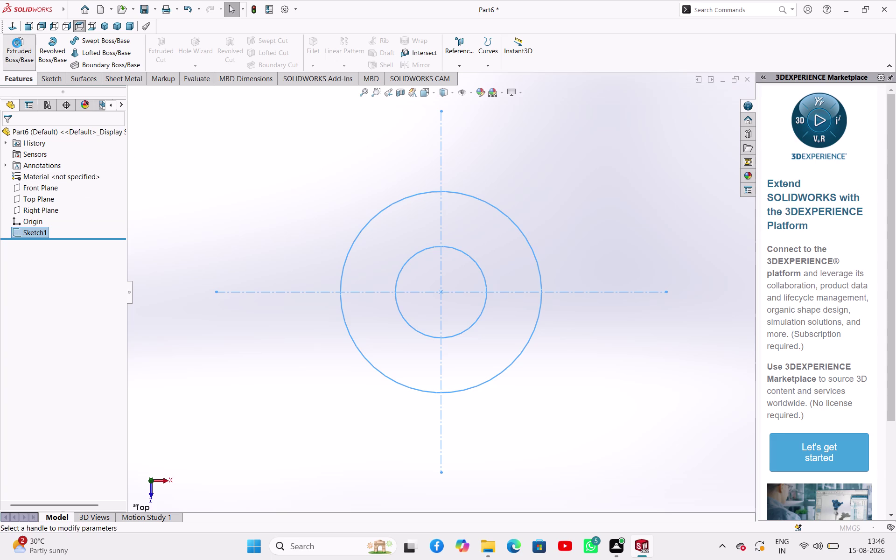
click(91, 201)
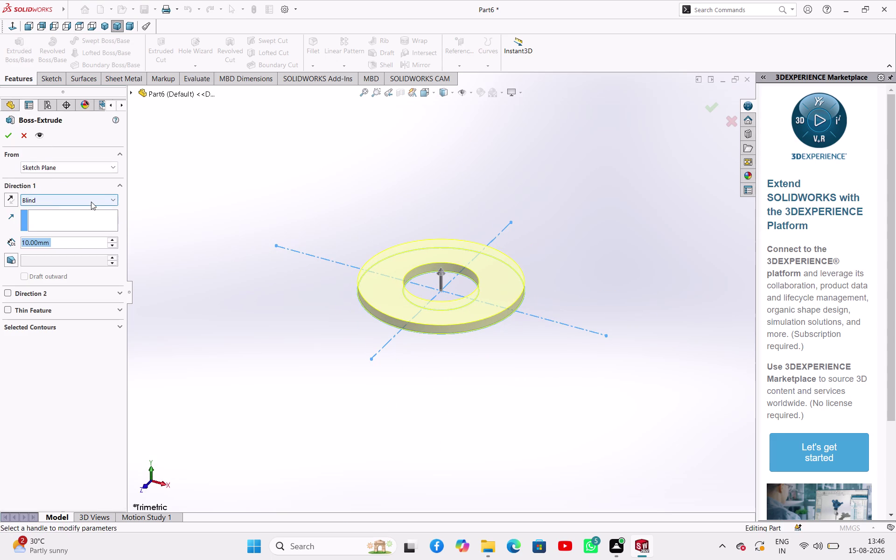
click(91, 250)
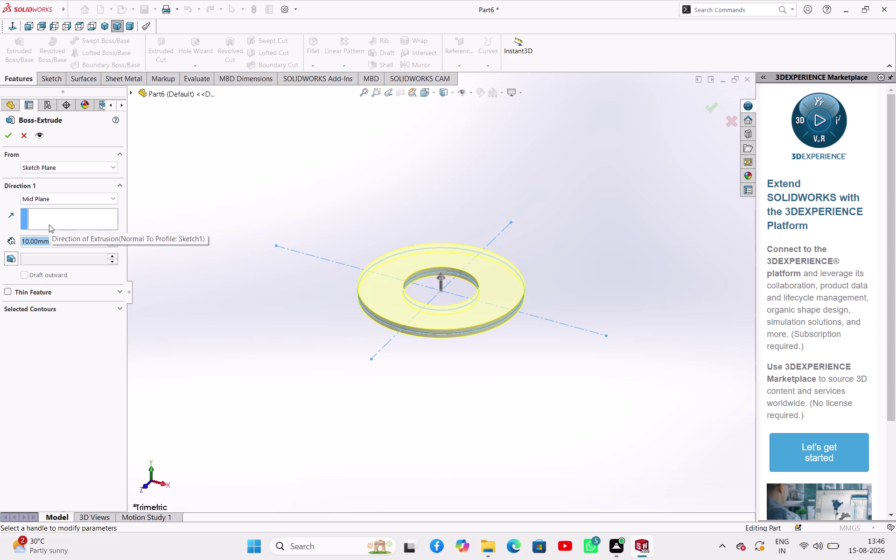
click(14, 135)
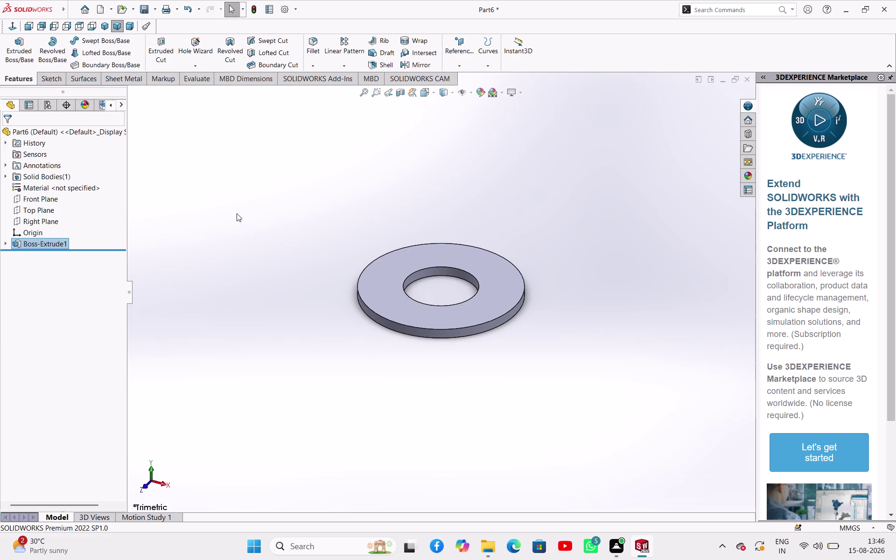
key(ctrl+s)
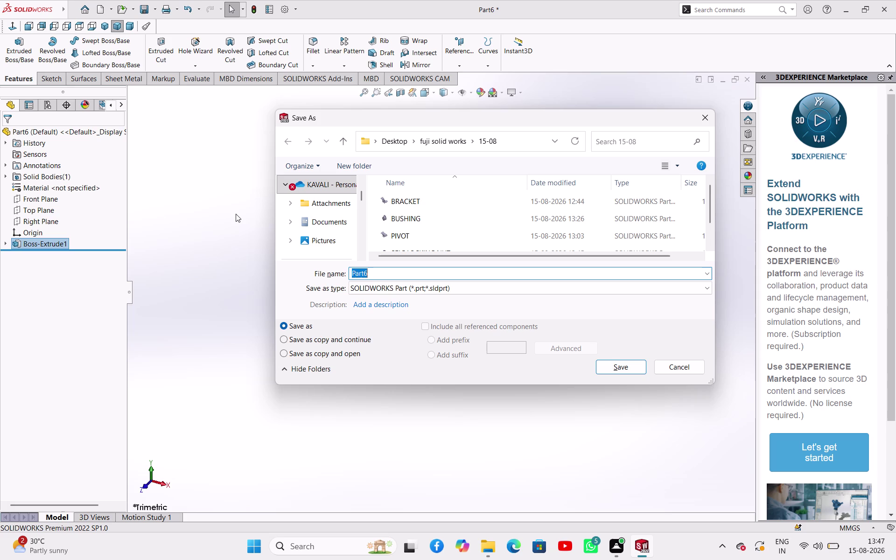
Save the part as WASHER and start a new document.
text(WASH)
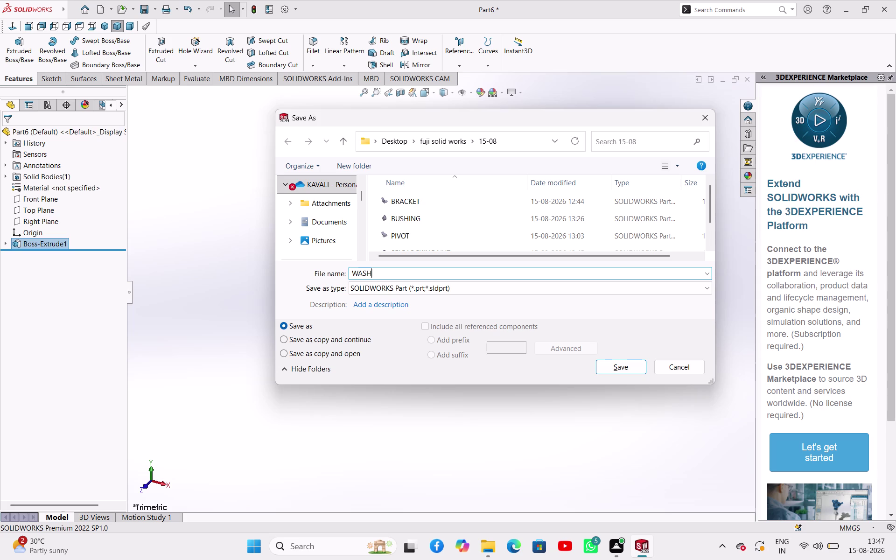
text(ER)
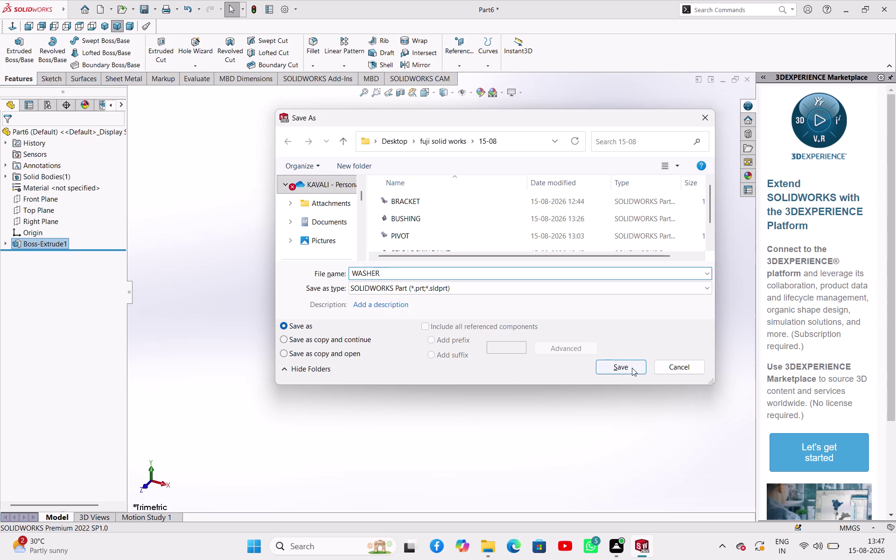
click(631, 366)
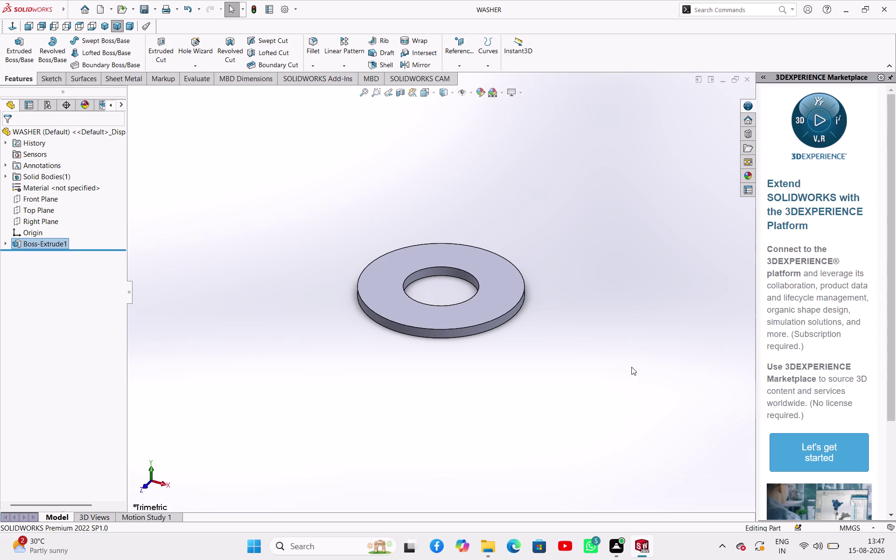
key(ctrl+n)
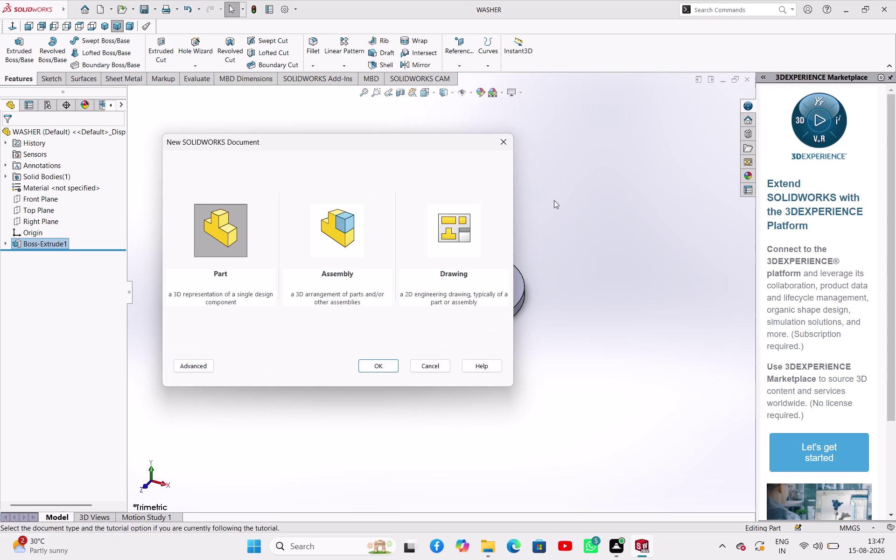
Create a new Part document (Part7) and select its Top Plane.
click(382, 363)
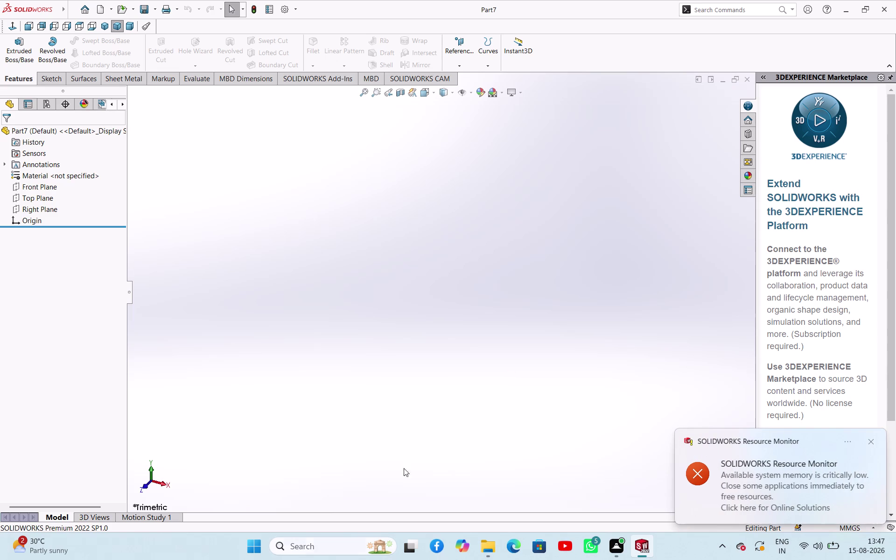
click(613, 382)
click(45, 196)
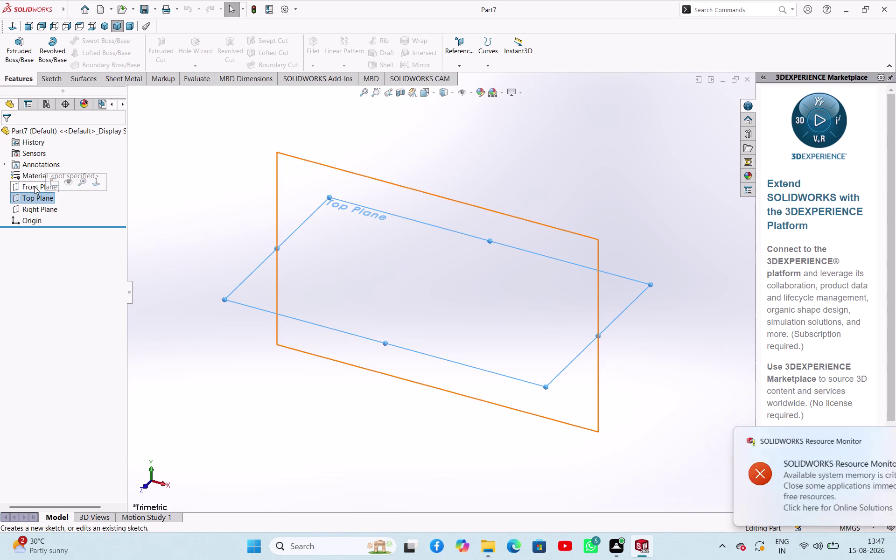
Sketch a six-sided polygon centred on the origin on Part7's Top Plane.
click(34, 186)
click(30, 201)
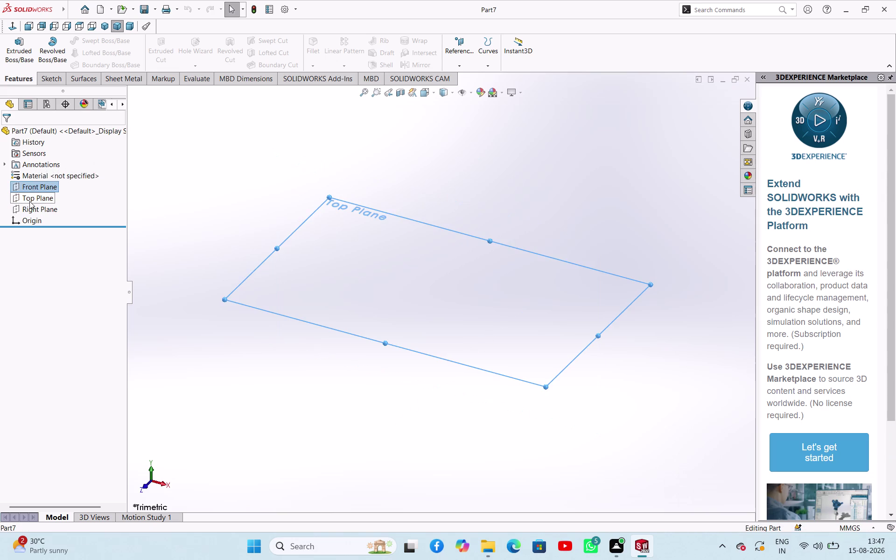
click(38, 193)
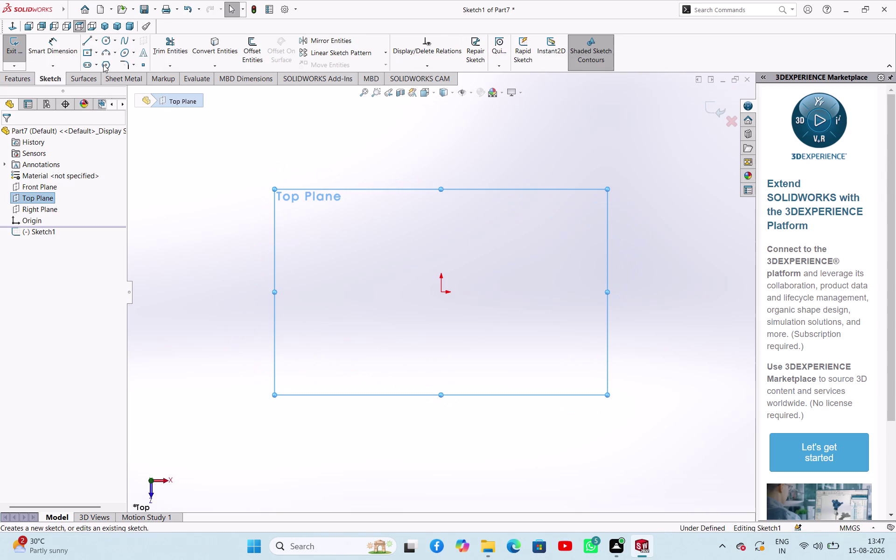
click(103, 65)
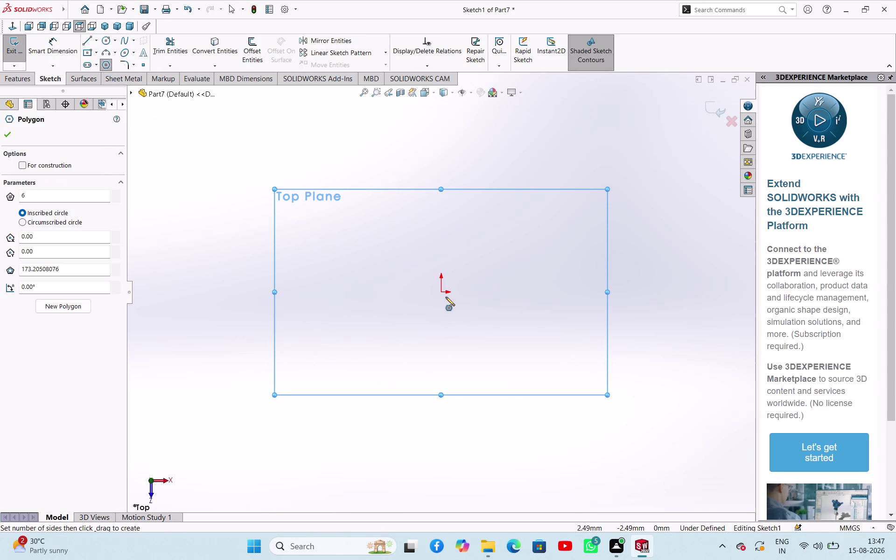
click(444, 294)
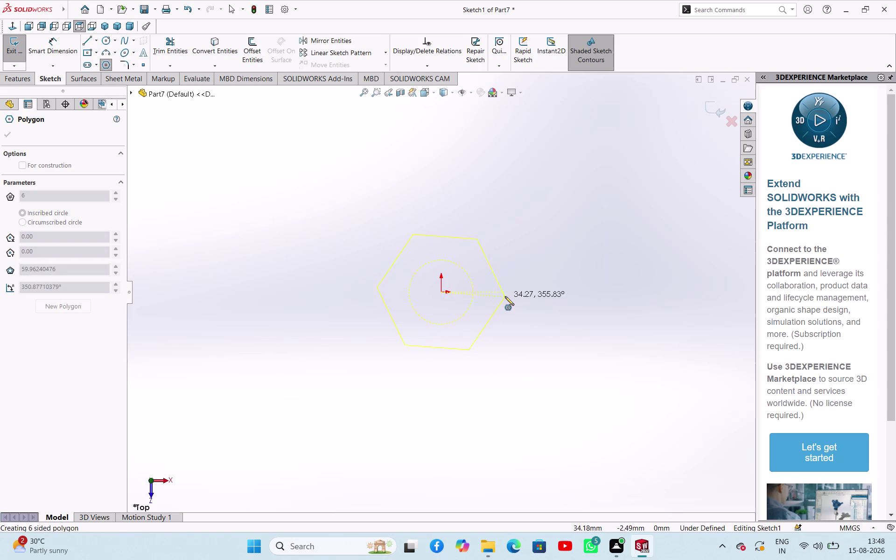
click(507, 290)
right_click(528, 317)
click(544, 324)
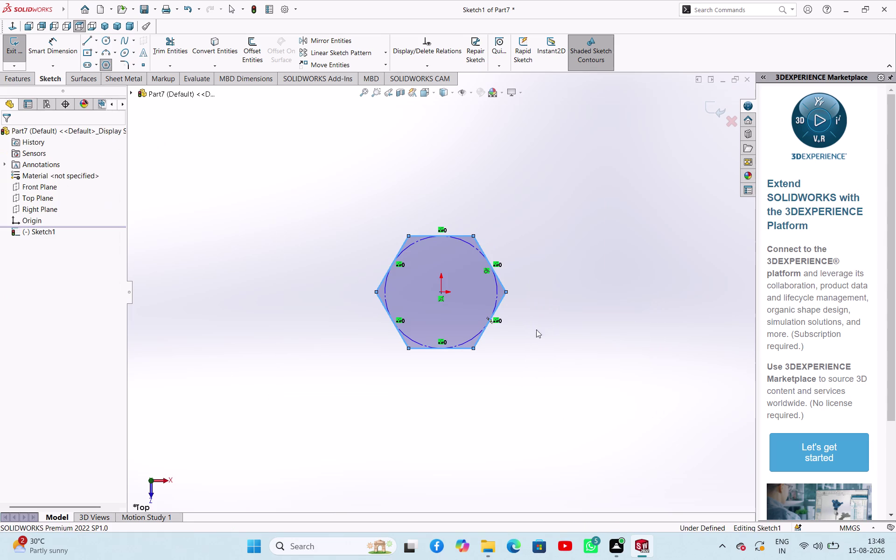
click(98, 43)
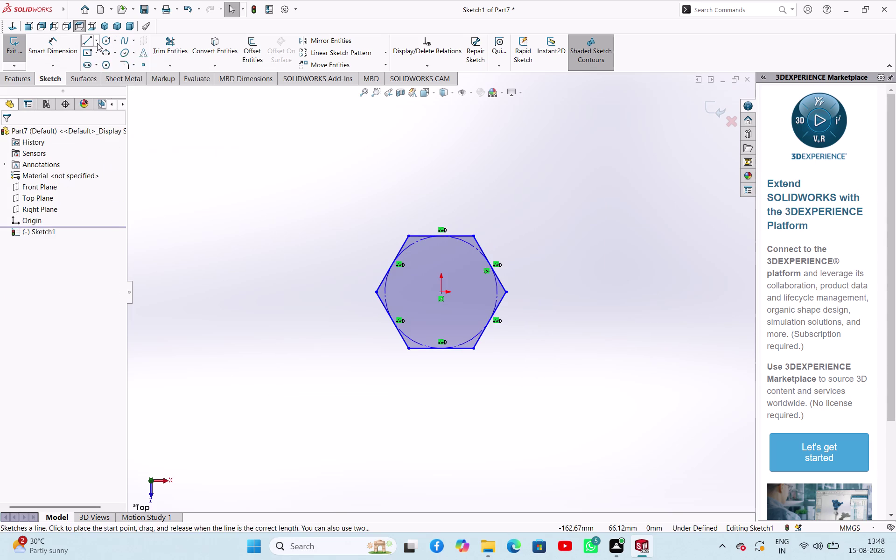
Draw a vertical midpoint centerline through the hexagon's centre.
click(100, 64)
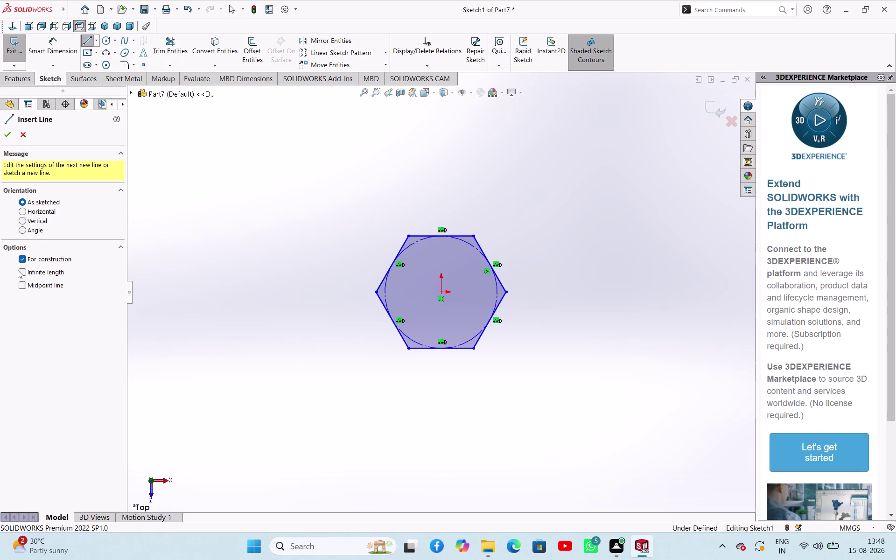
click(25, 288)
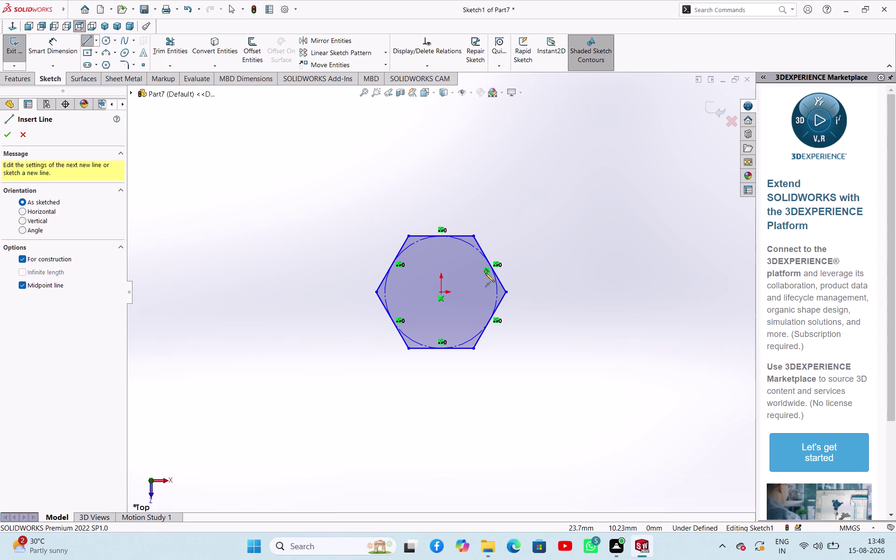
click(443, 292)
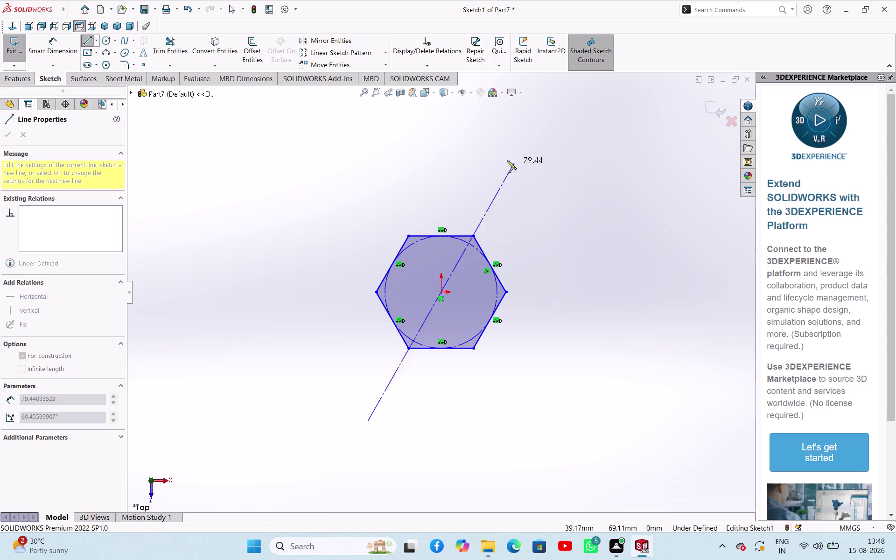
click(441, 145)
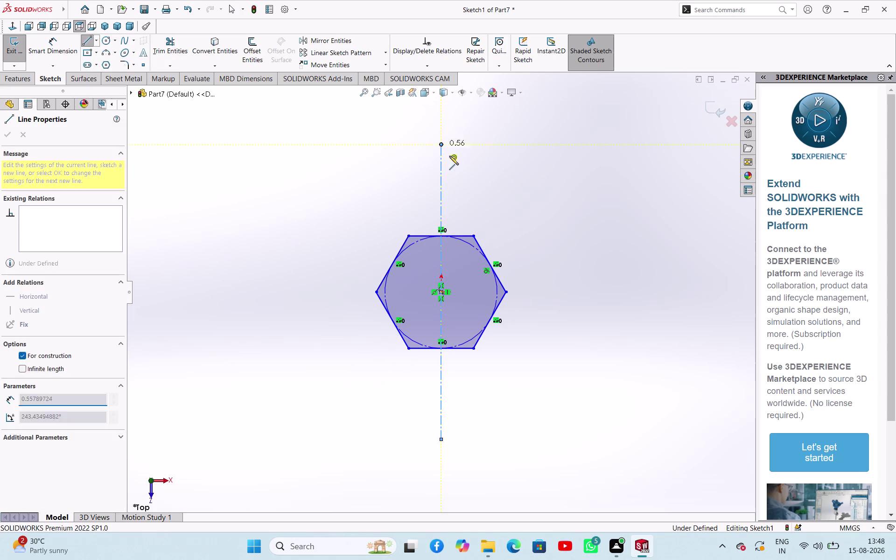
right_click(450, 156)
click(457, 164)
Draw a horizontal midpoint centerline through the hexagon's centre.
click(95, 44)
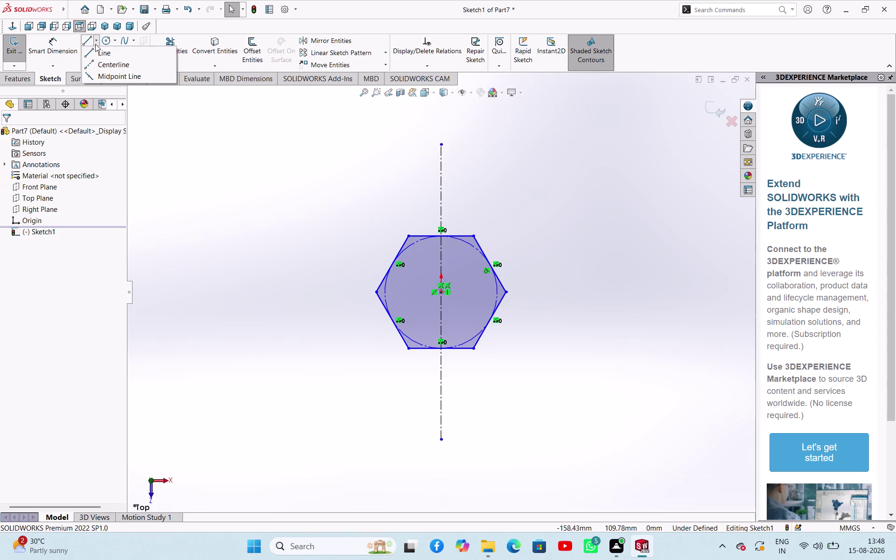
click(95, 64)
click(18, 286)
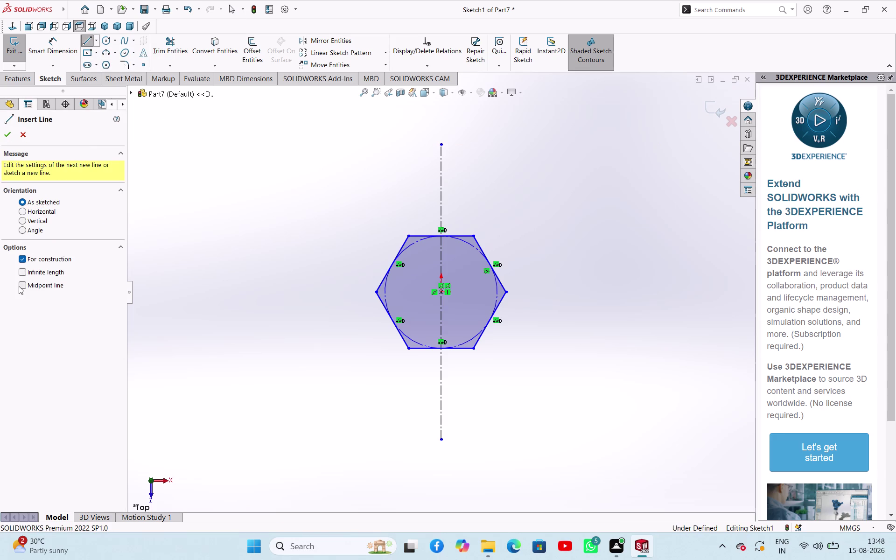
click(441, 293)
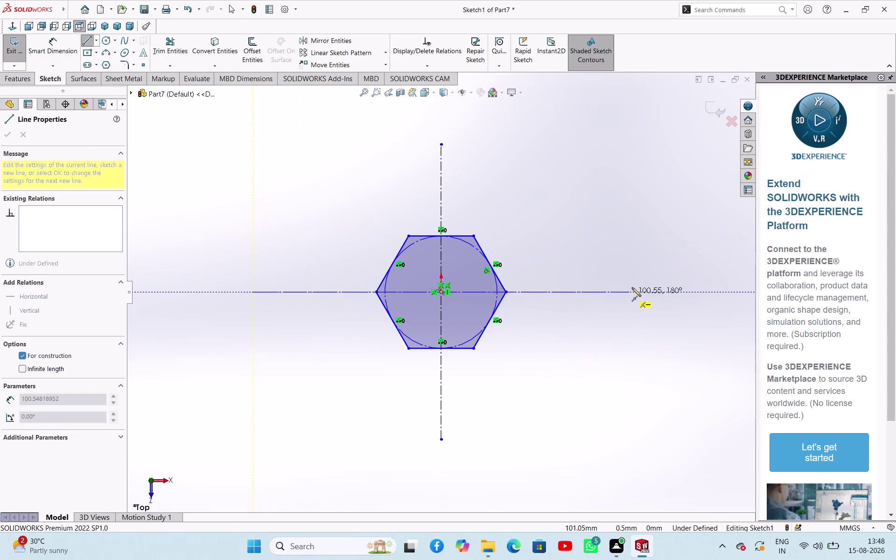
click(628, 292)
right_click(593, 312)
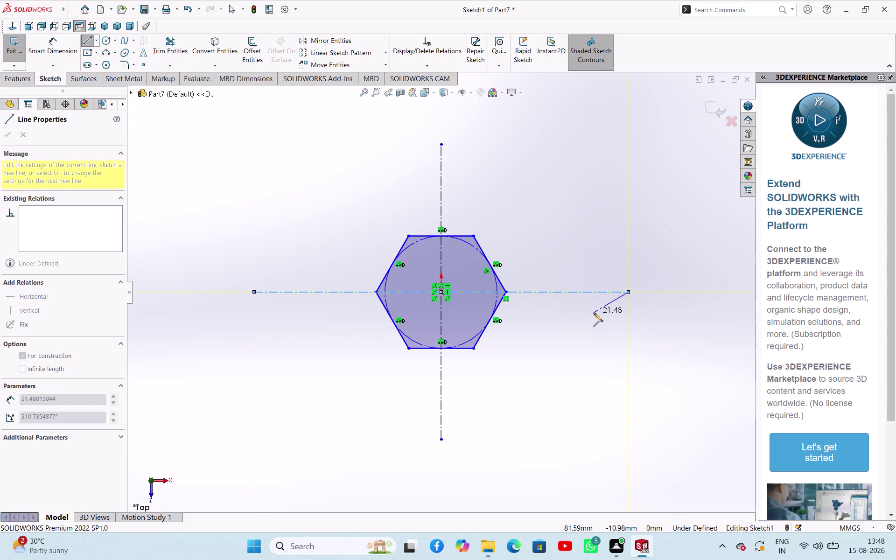
click(606, 321)
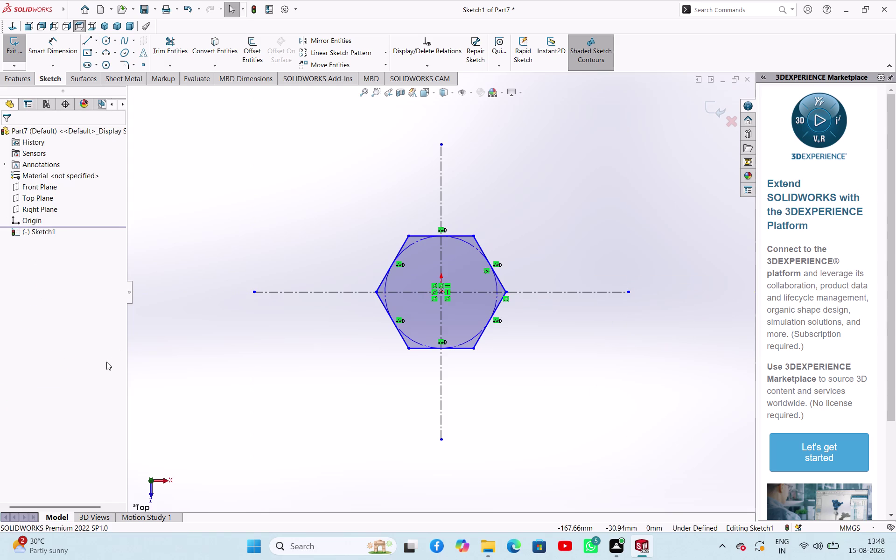
right_drag(196, 375, 257, 204)
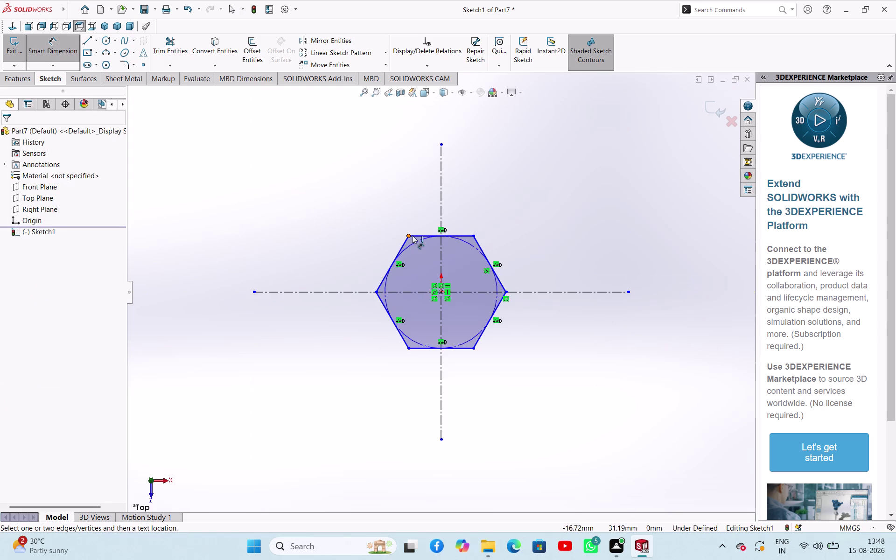
Dimension the hexagon's top and bottom flats 104 mm apart and exit the sketch.
click(423, 236)
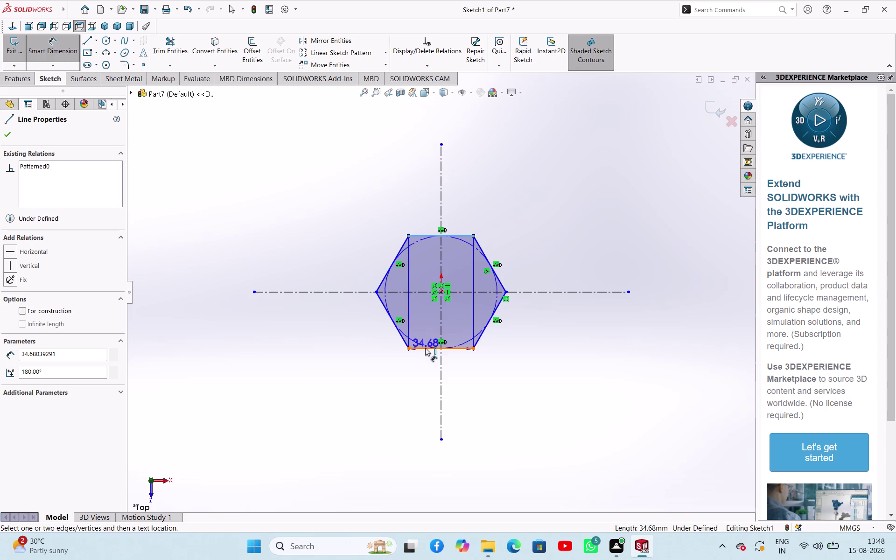
click(425, 348)
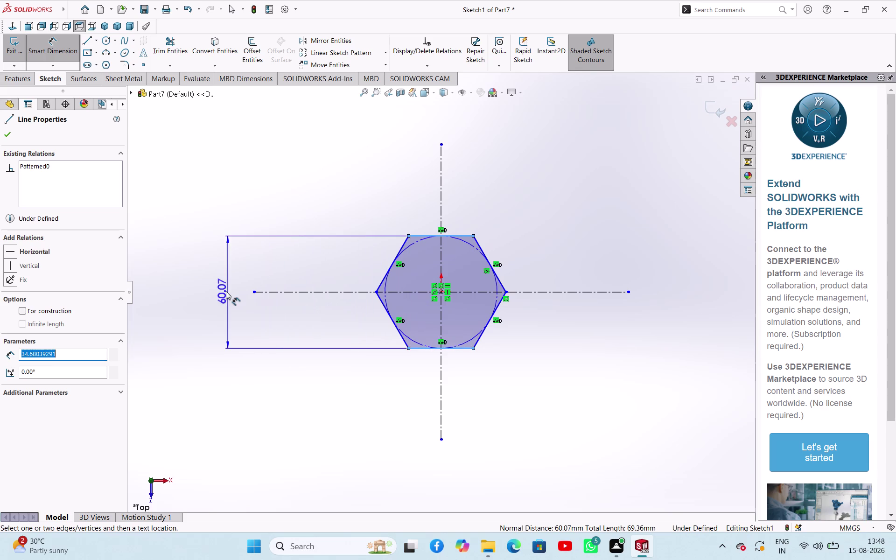
click(226, 292)
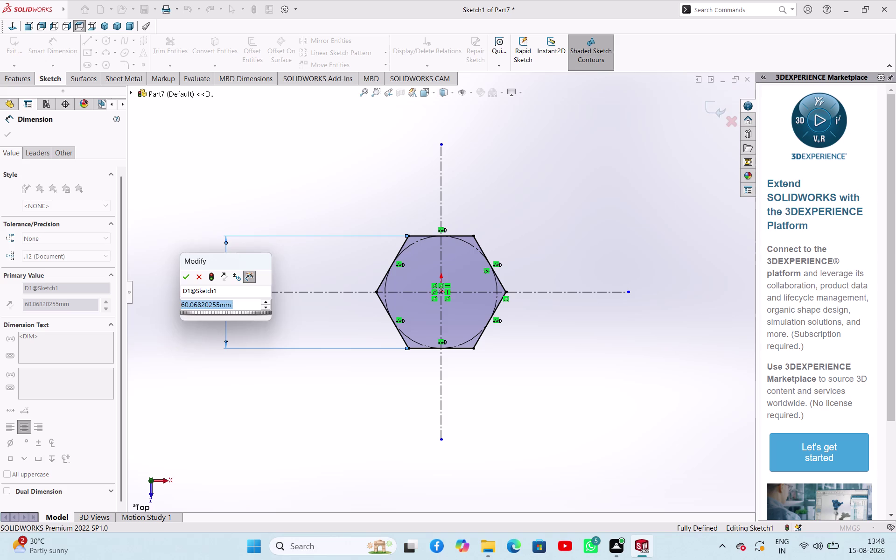
text(104)
key(Return)
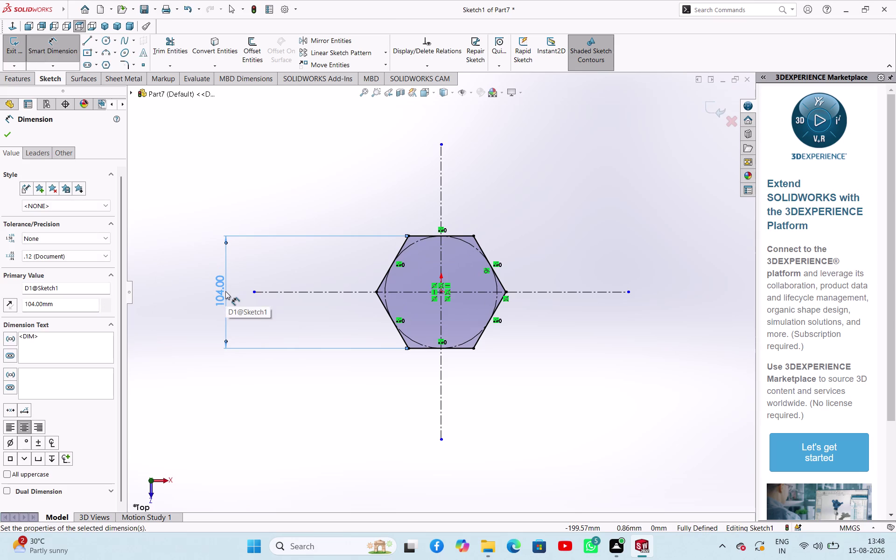
click(14, 137)
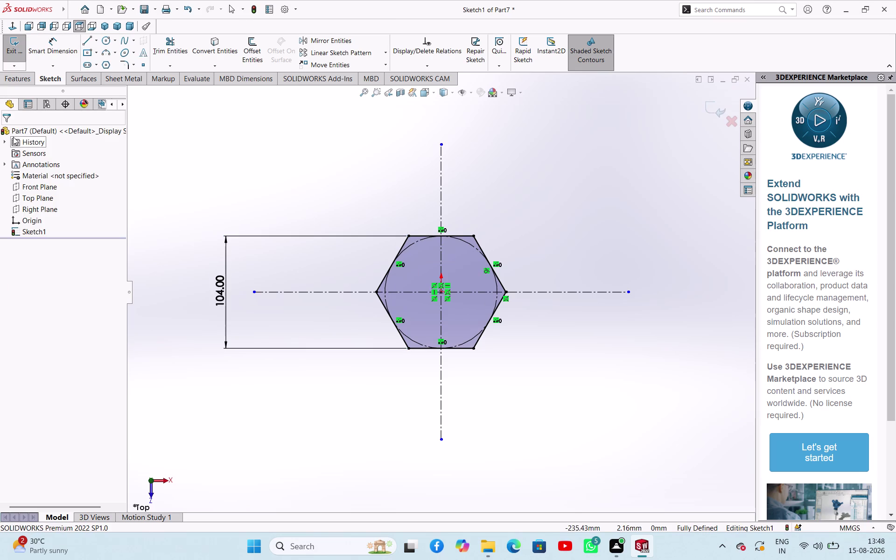
click(14, 39)
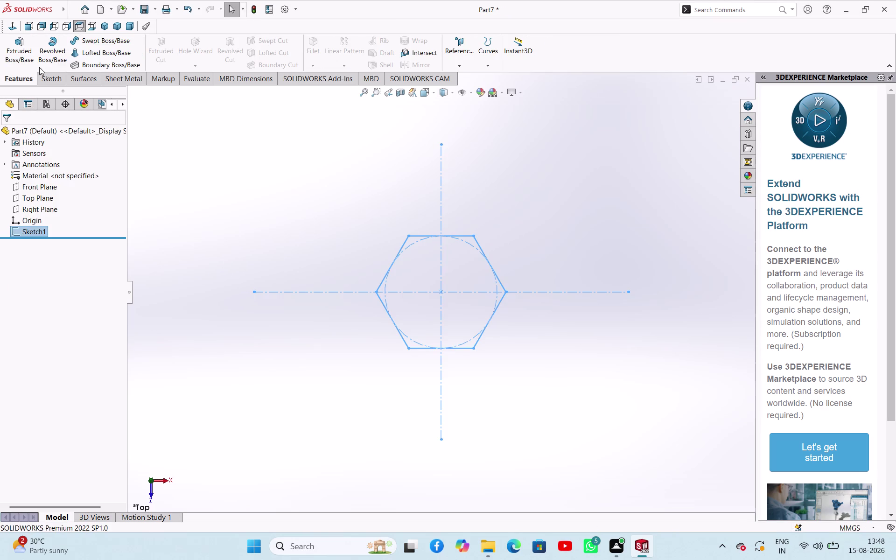
Extrude the hexagon sketch Blind to a depth of 45 mm.
click(25, 45)
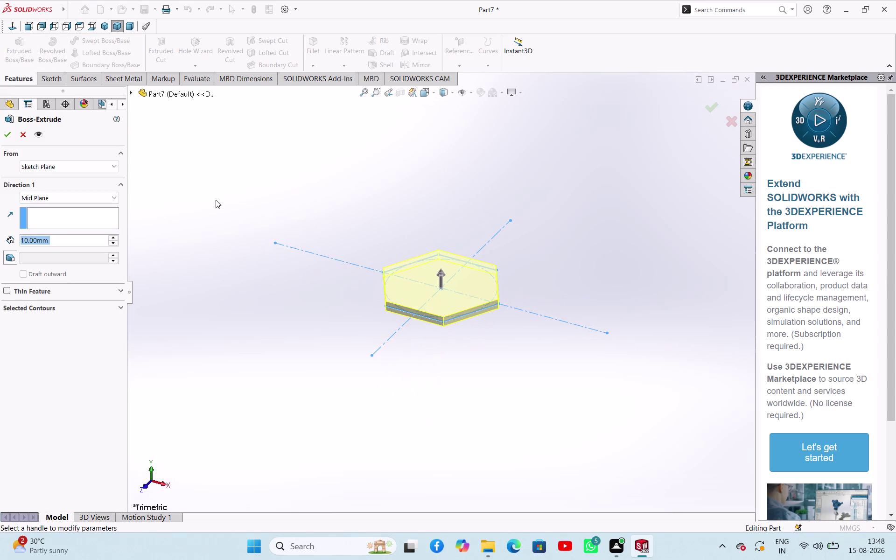
click(100, 196)
click(63, 209)
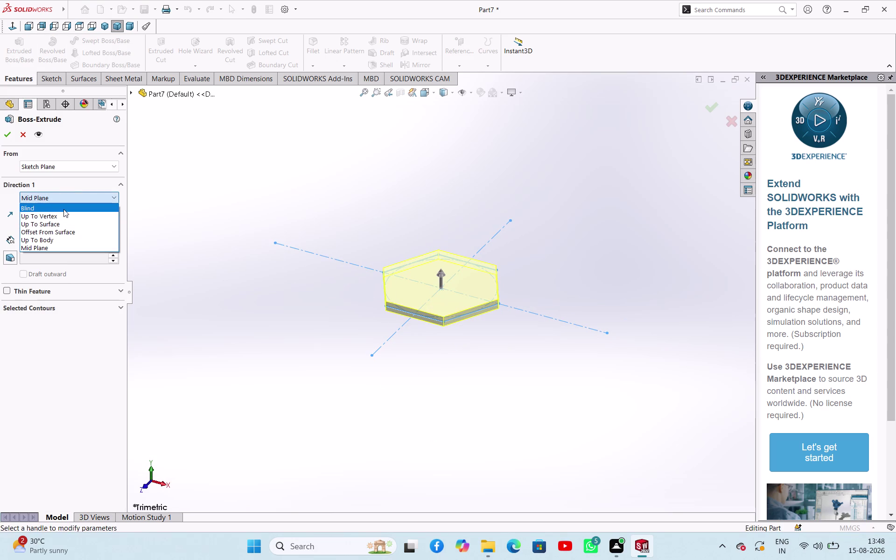
click(13, 197)
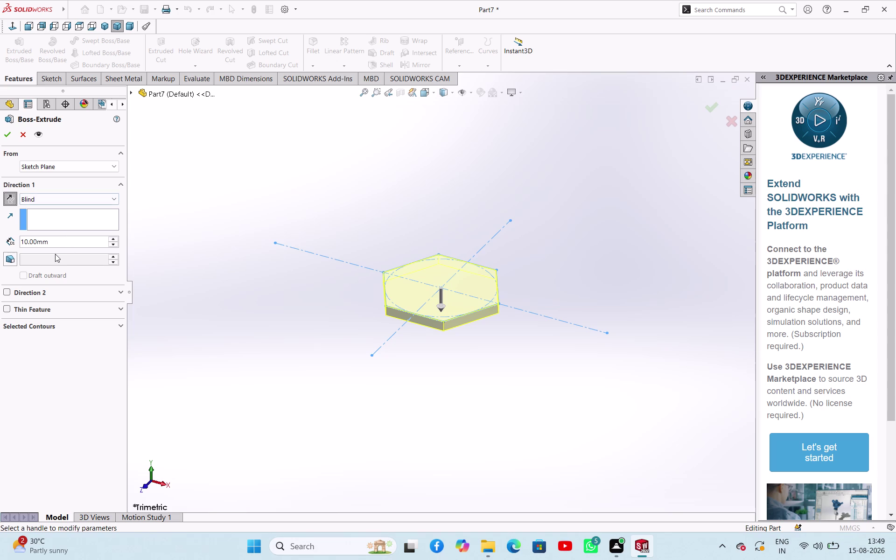
double_click(52, 242)
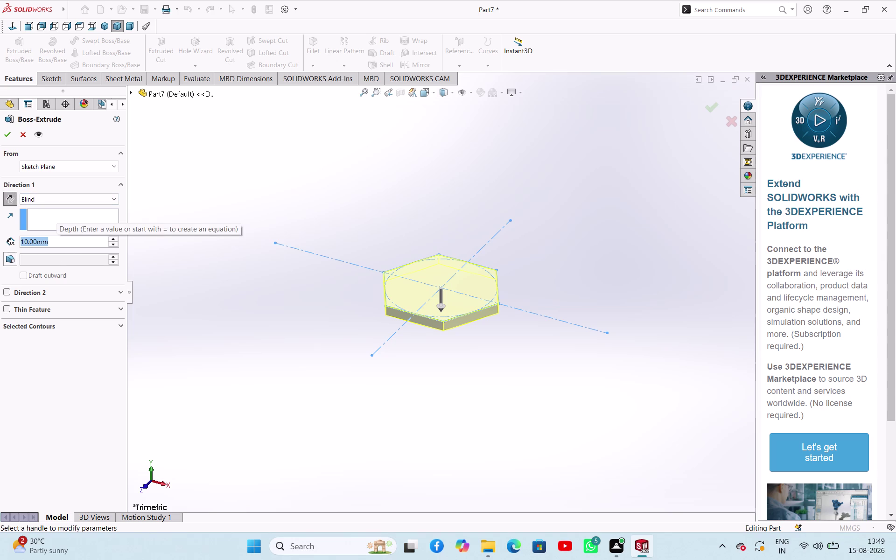
text(45)
key(Return)
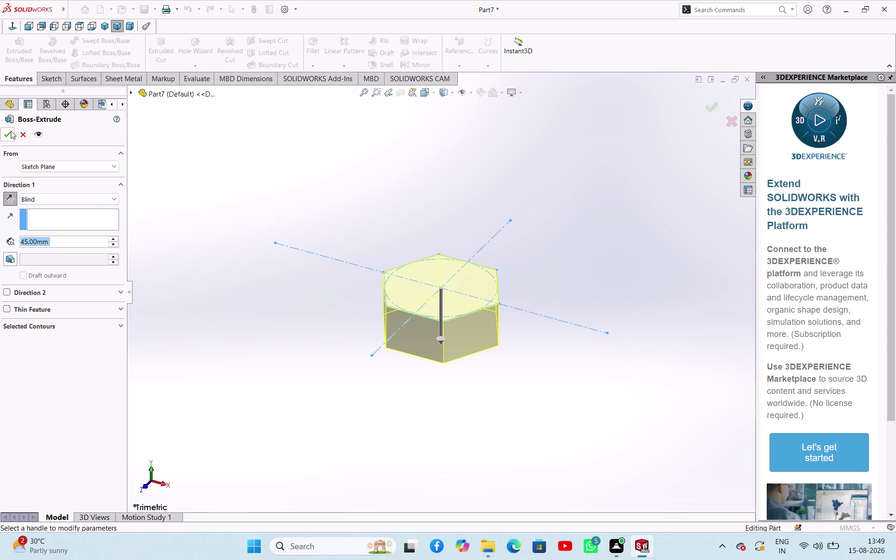
click(9, 133)
Start a new sketch on the nut's top face.
click(314, 227)
click(457, 277)
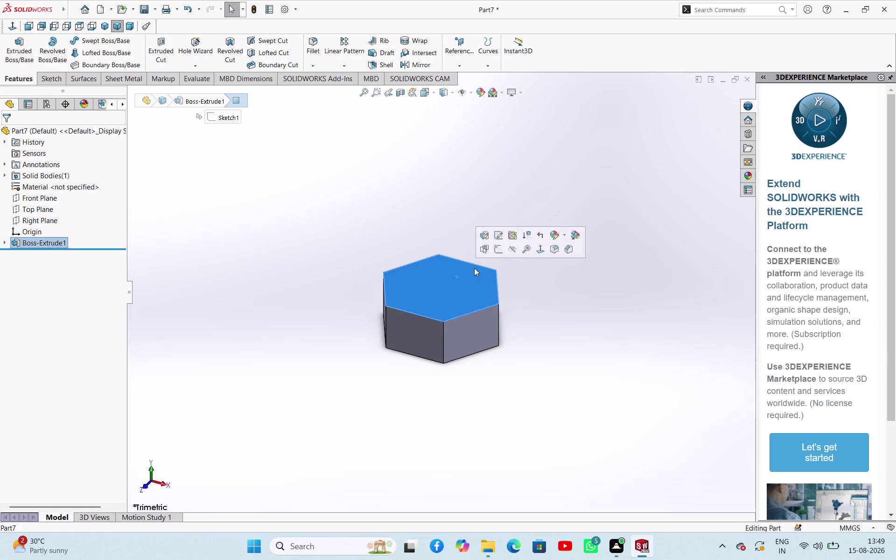
click(495, 252)
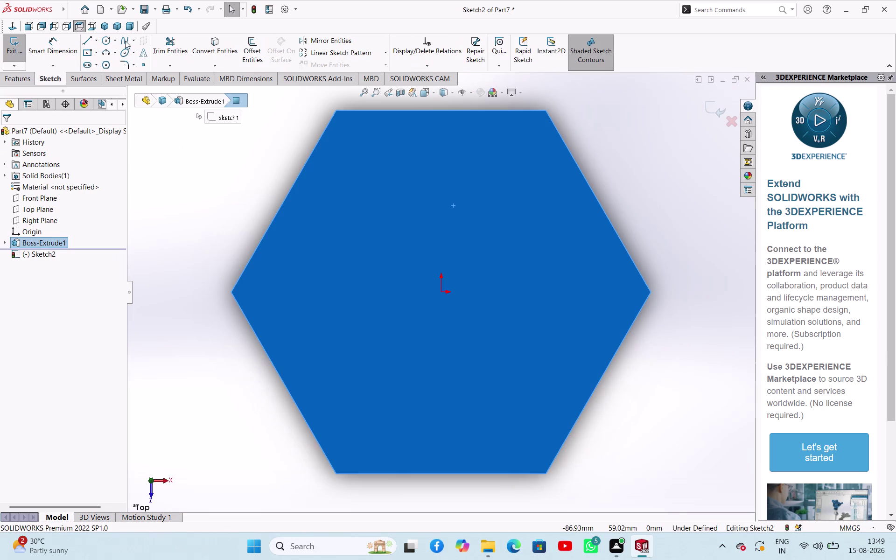
Draw a circle centred on the origin of the top face.
click(106, 44)
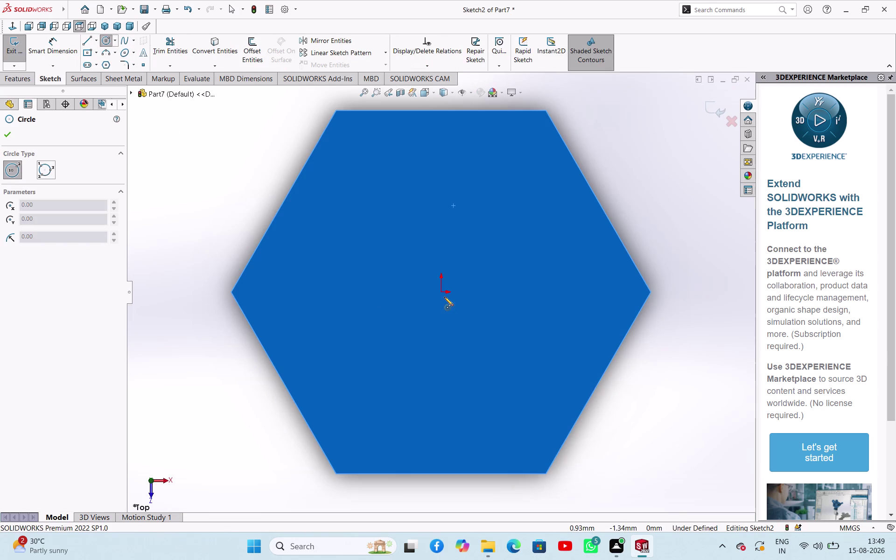
click(442, 294)
click(508, 397)
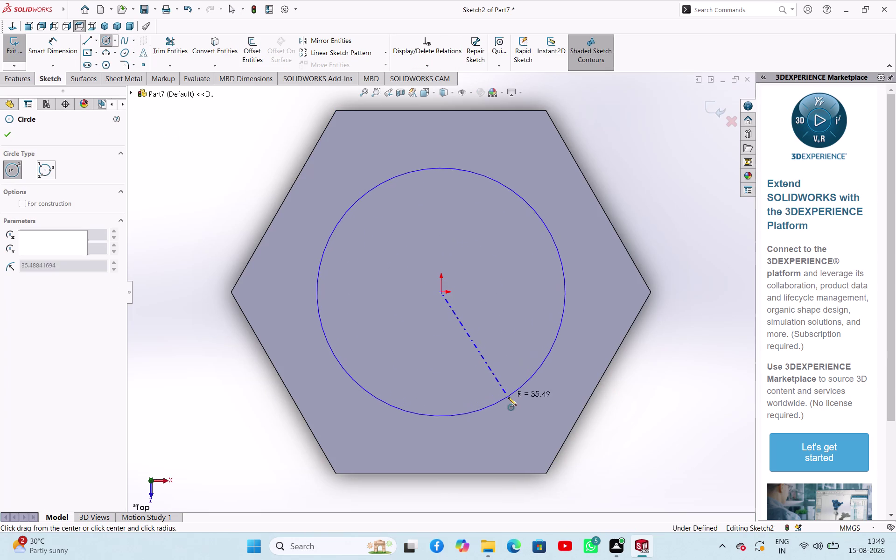
right_click(251, 181)
click(262, 193)
Dimension the circle's diameter to 90 mm and exit the sketch.
right_drag(212, 213, 244, 133)
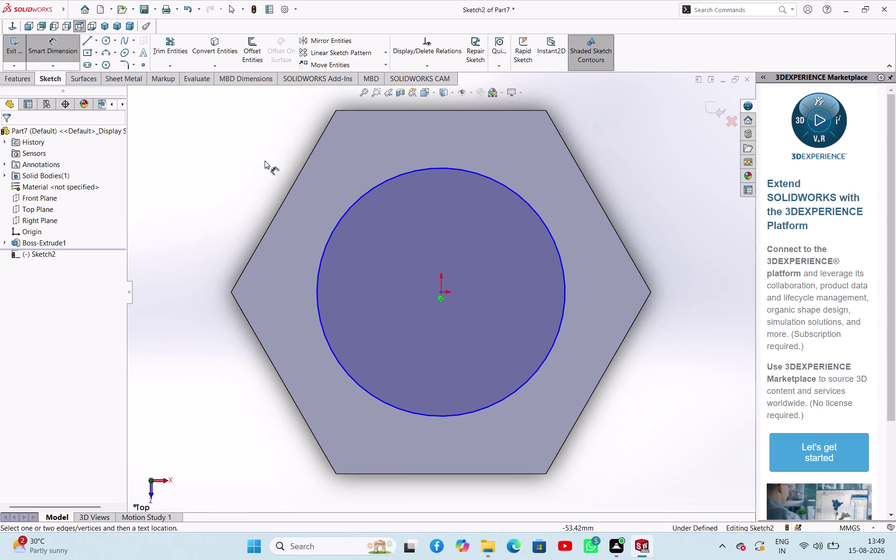
click(348, 210)
click(253, 184)
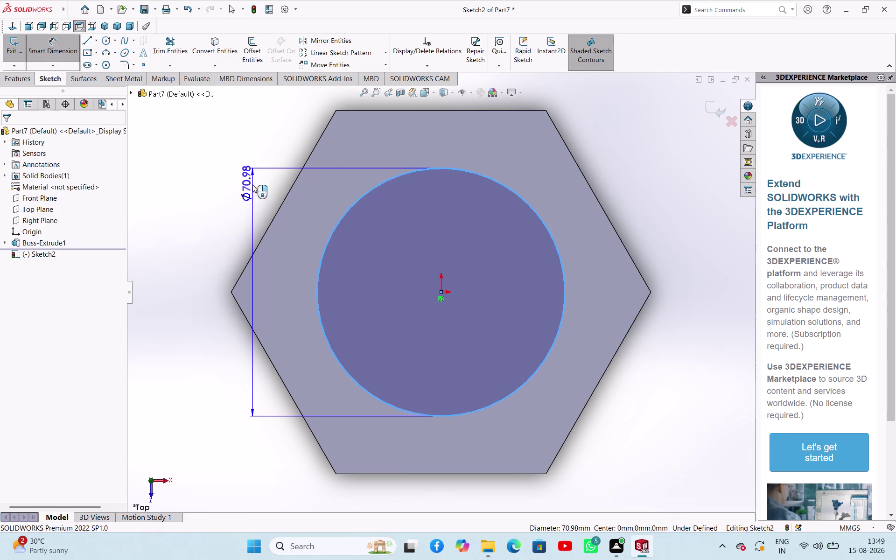
text(90)
key(Return)
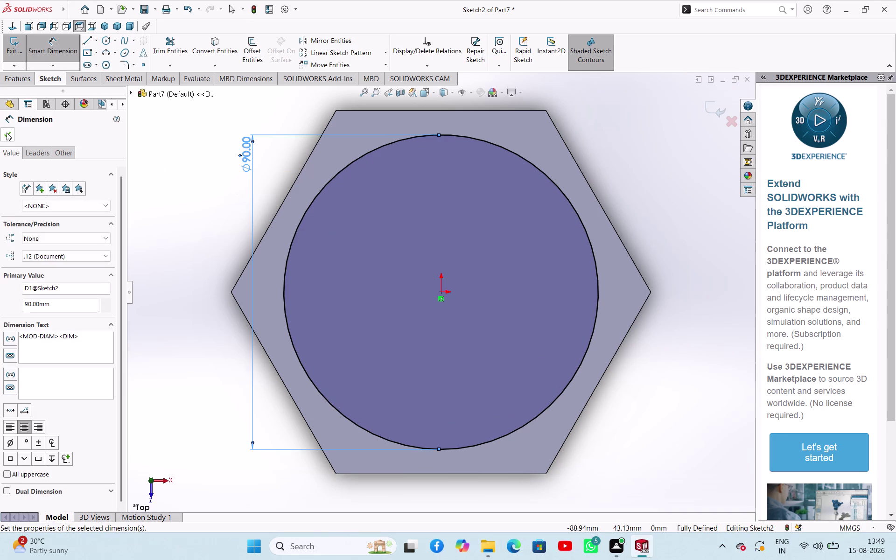
click(7, 133)
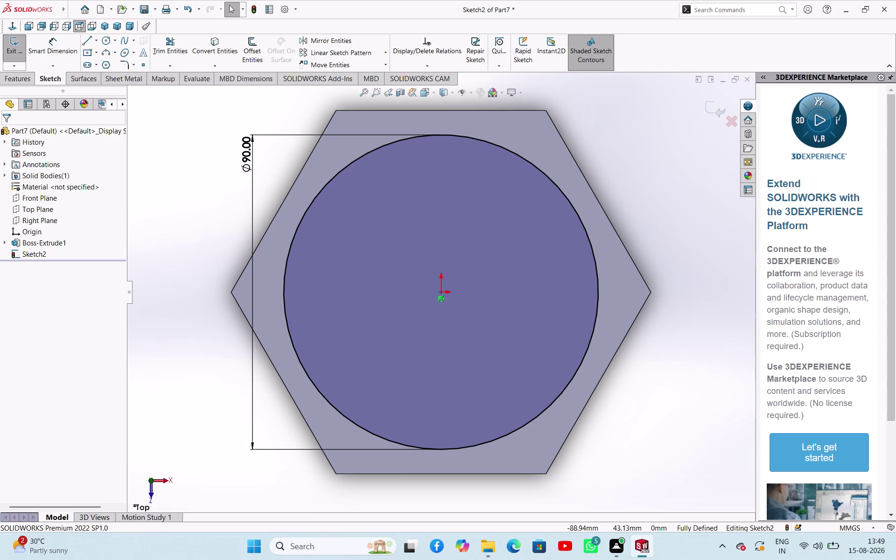
click(18, 45)
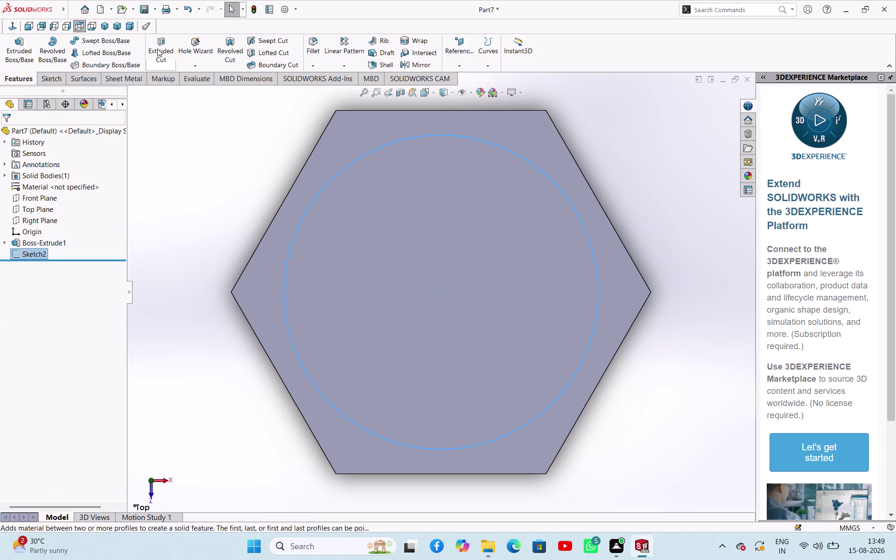
Start an Extruded Cut from the circle, flipped to remove material outside it.
click(157, 49)
middle_drag(139, 219, 152, 176)
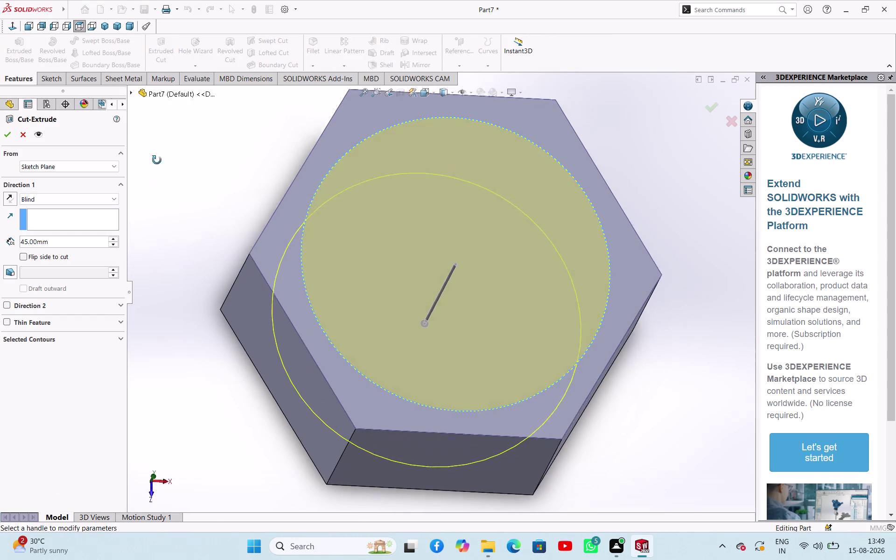
middle_drag(152, 176, 161, 149)
click(28, 255)
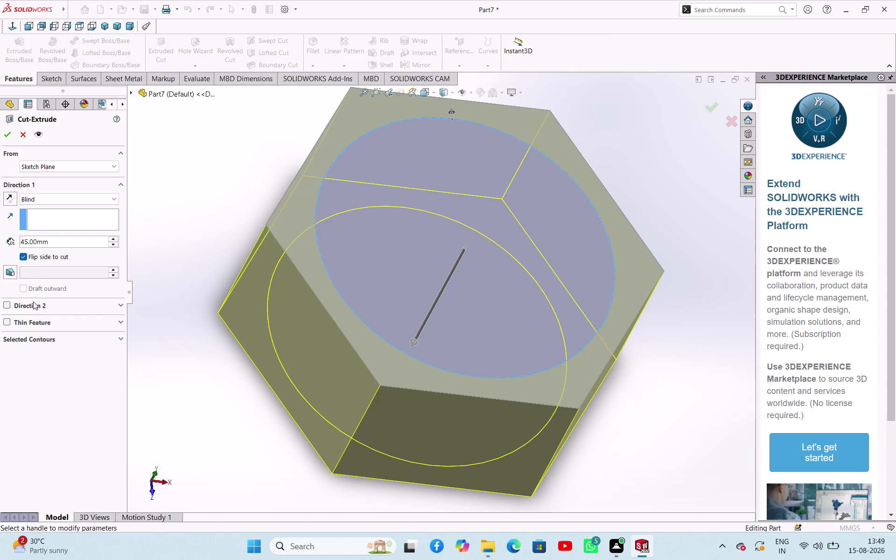
click(21, 293)
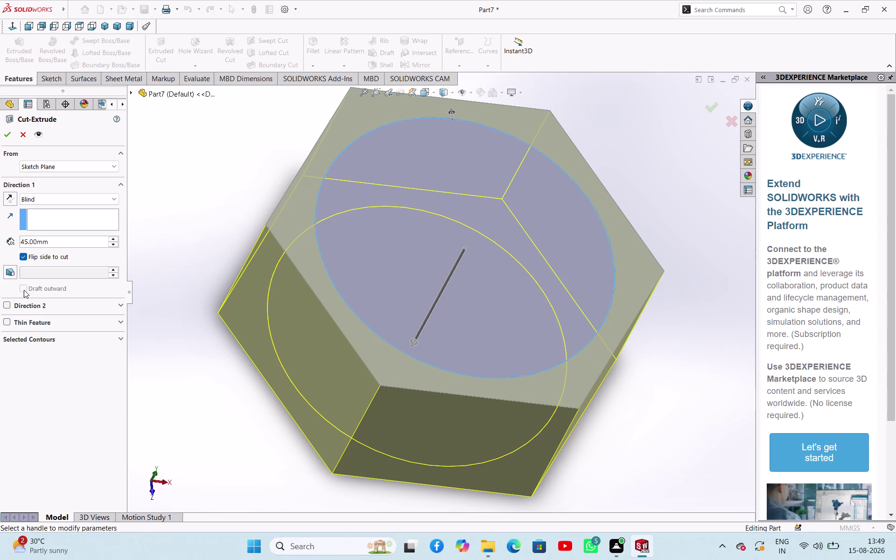
Add a 30° draft to the cut and orbit to inspect the chamfered edges.
click(14, 272)
click(22, 288)
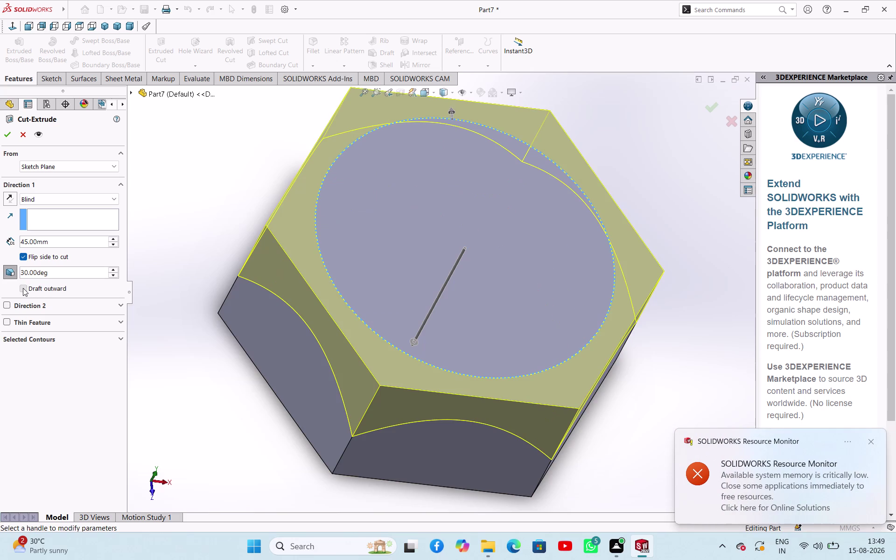
click(23, 288)
middle_drag(242, 360, 226, 293)
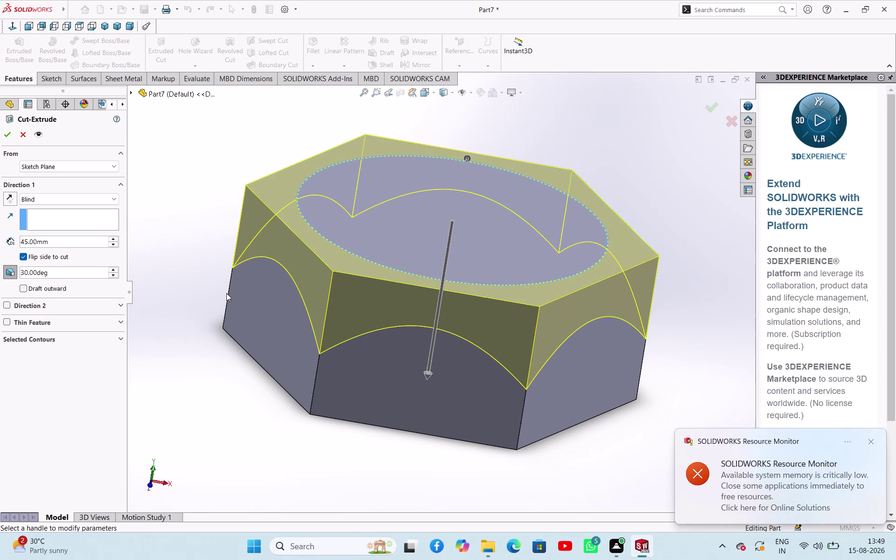